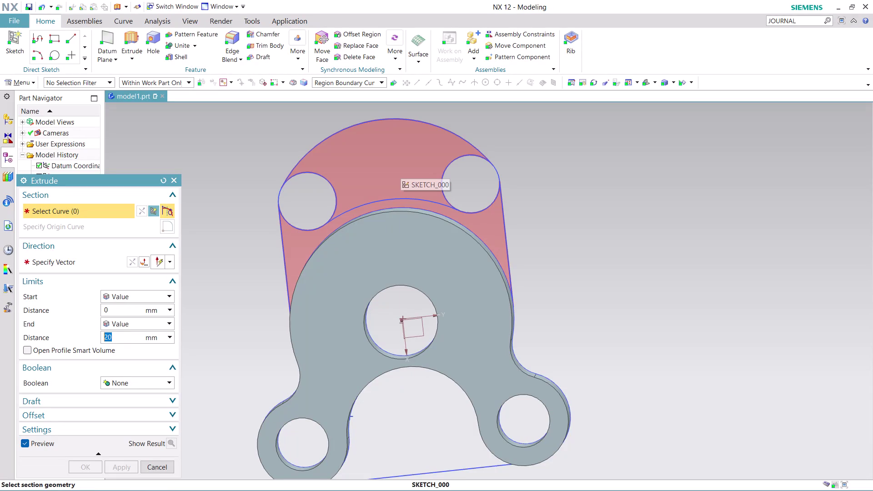
Cancel the pending extrusion and reopen Sketch (1) for editing from the Part Navigator.
click(166, 462)
key(ctrl+z)
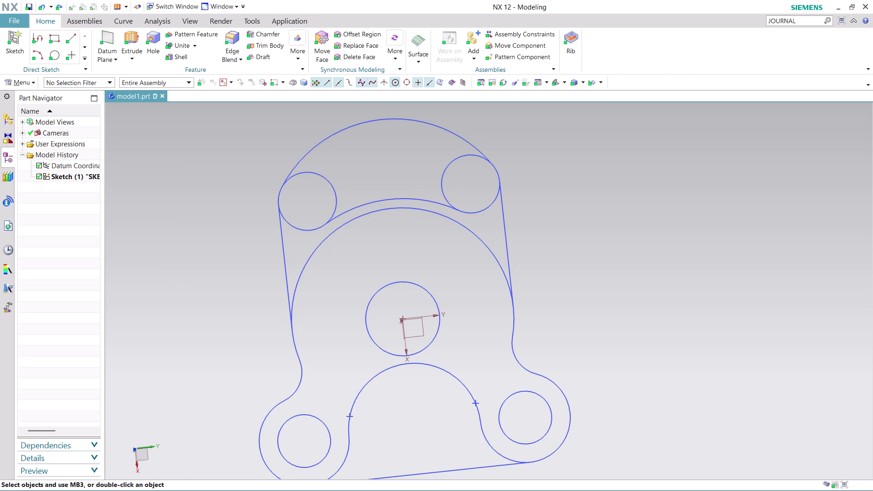
right_click(68, 175)
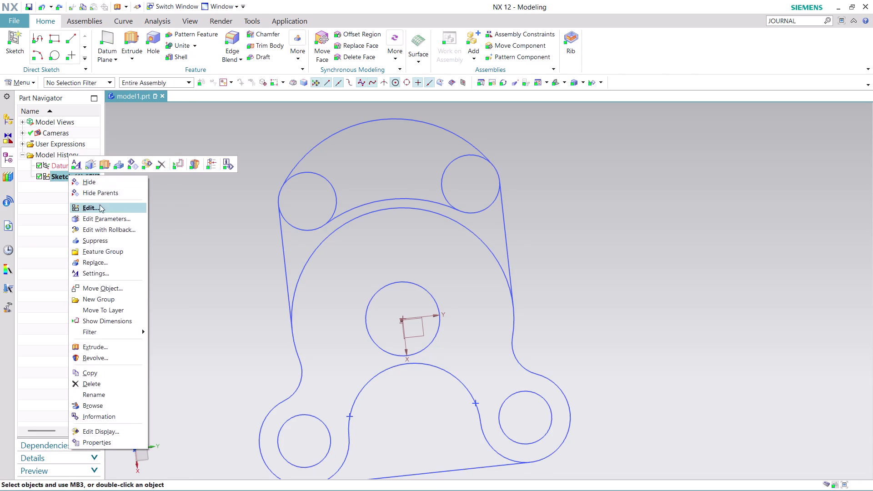
click(104, 209)
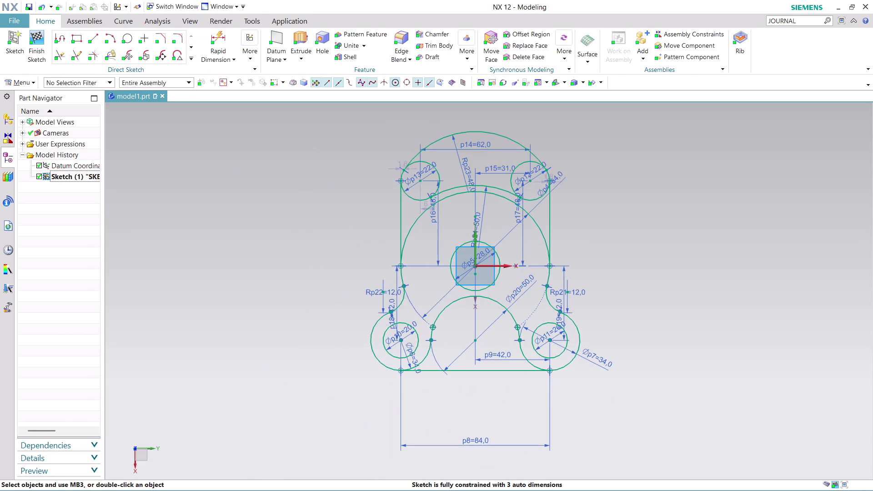
scroll(up, 3)
scroll(up, 3)
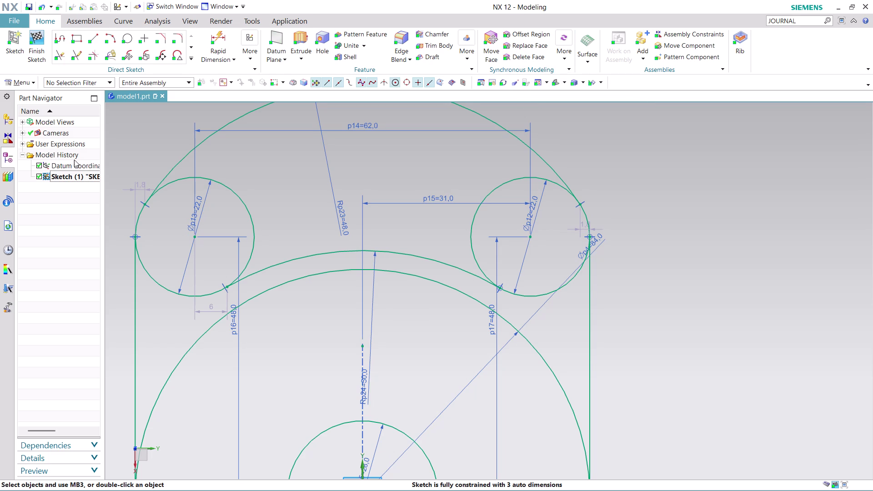
right_click(78, 177)
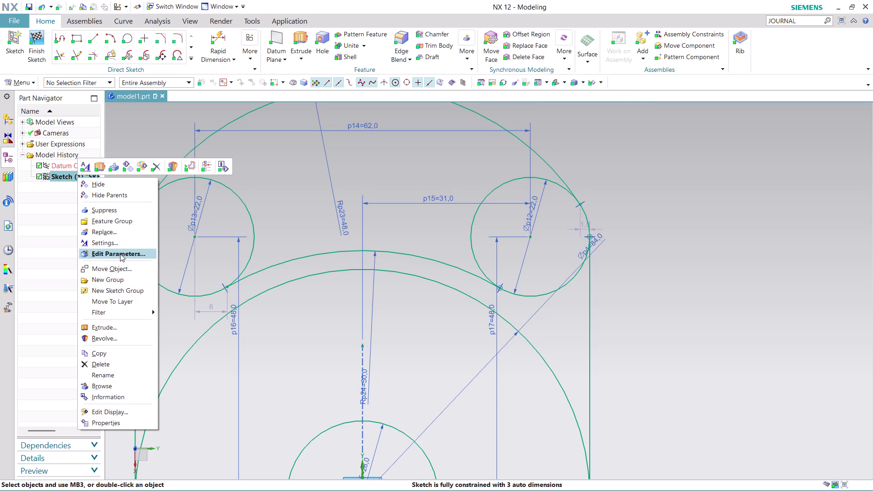
click(120, 253)
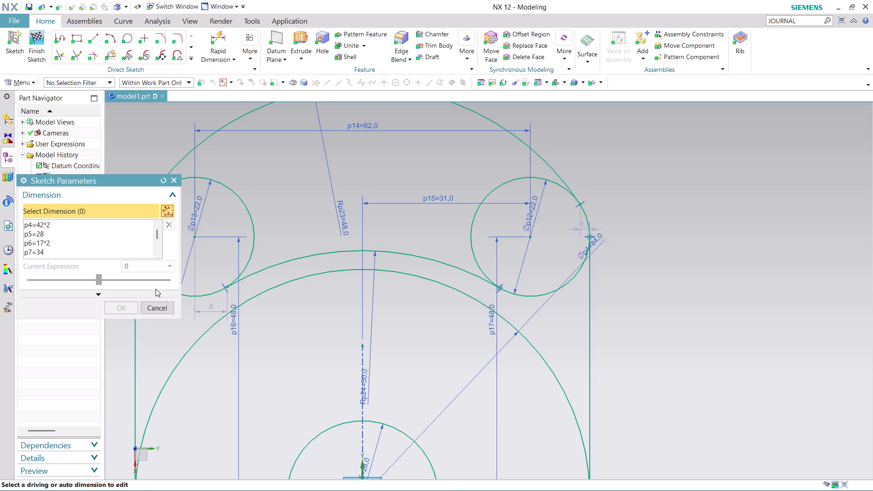
click(159, 303)
right_click(71, 175)
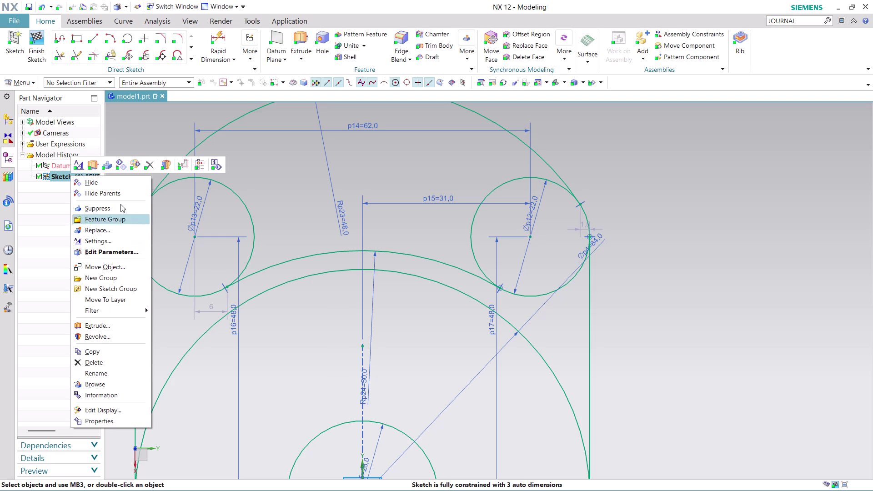
click(145, 142)
click(142, 149)
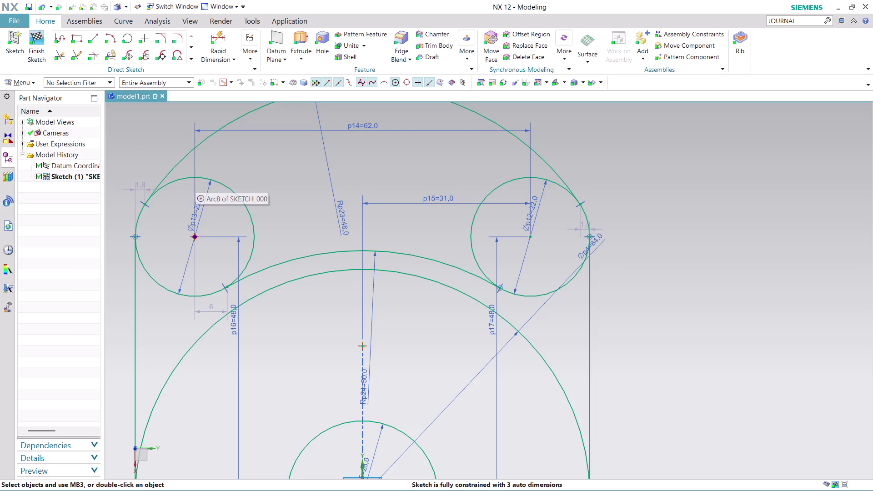
click(245, 57)
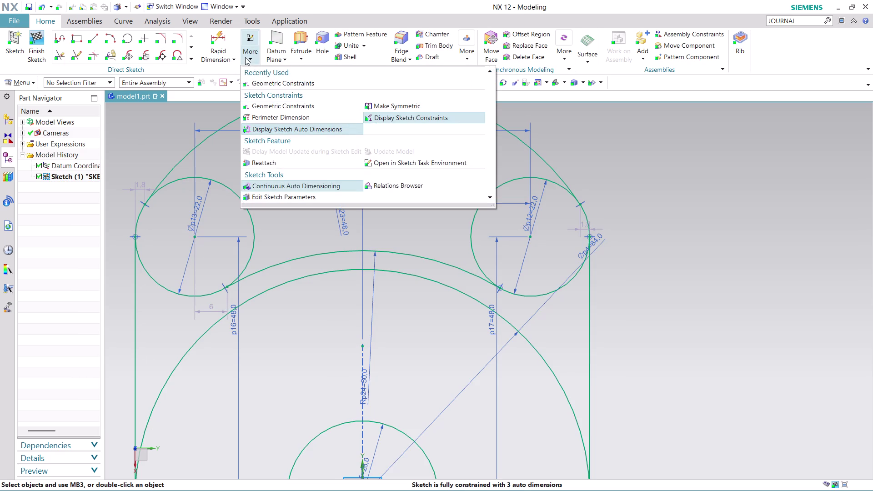
click(289, 85)
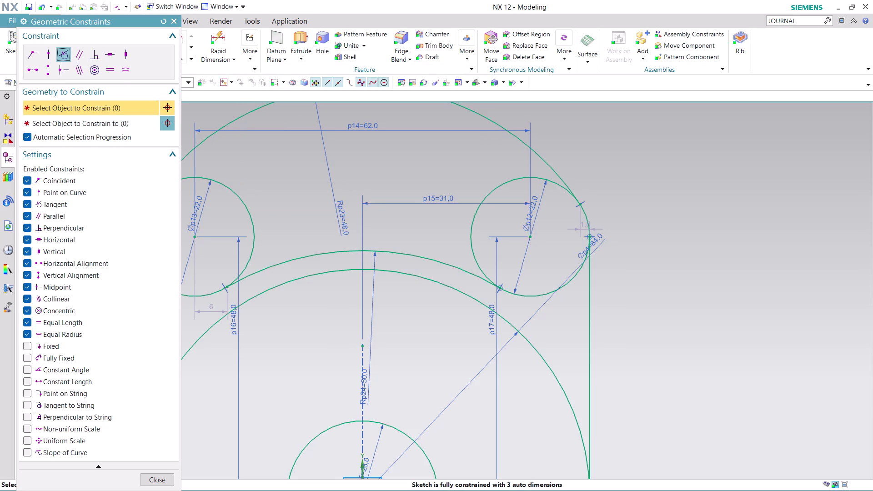
click(514, 137)
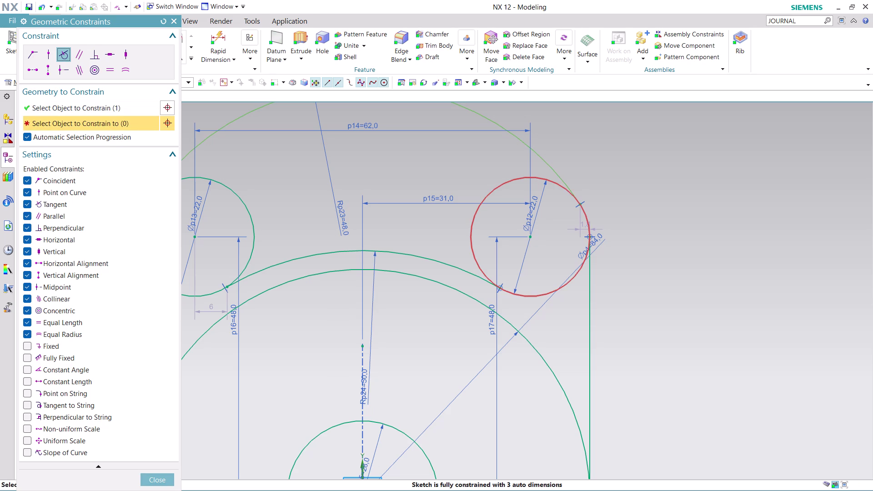
click(589, 216)
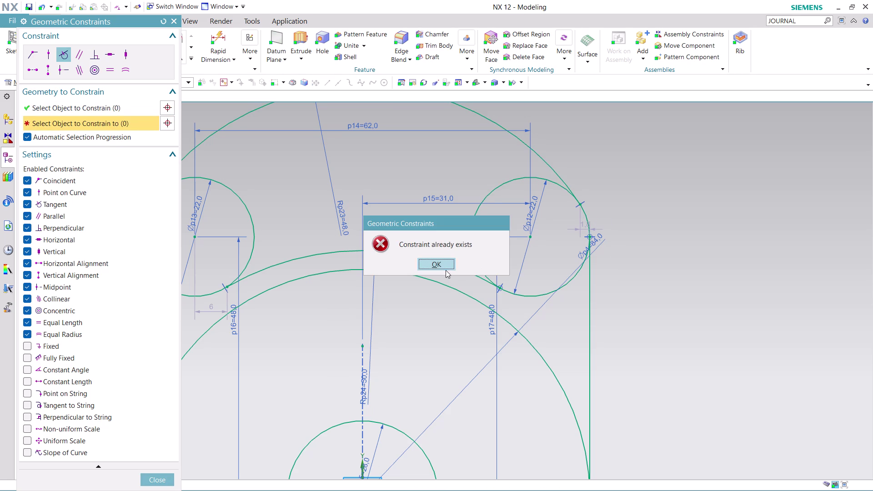
click(444, 269)
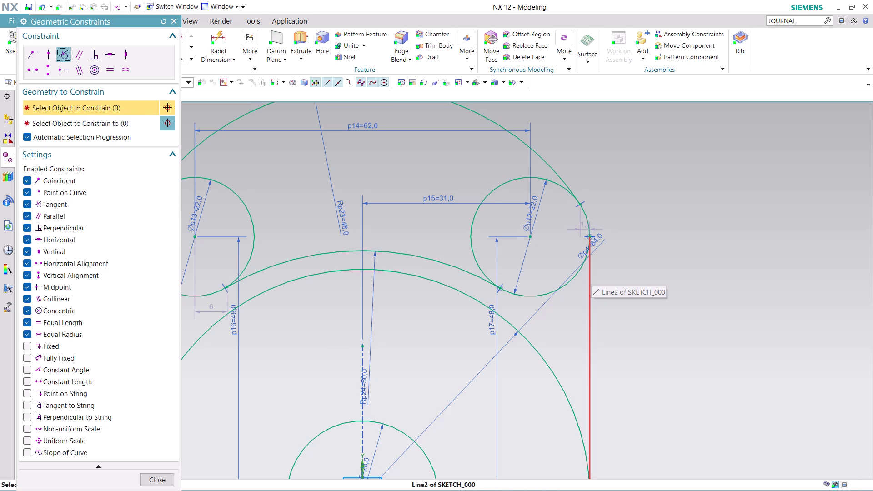
click(589, 269)
click(551, 172)
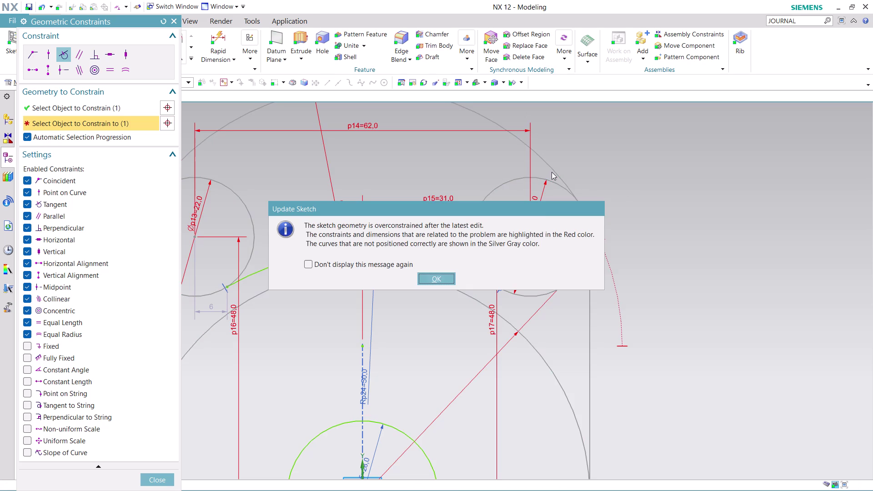
click(447, 281)
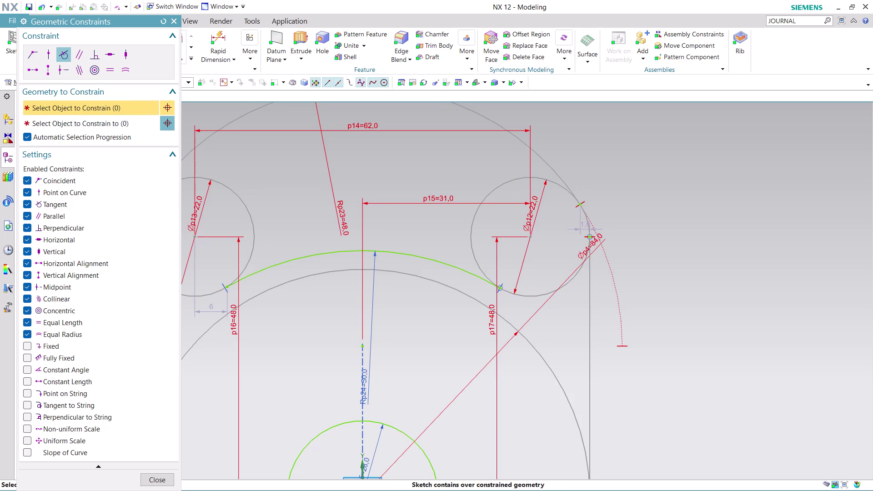
key(ctrl+z)
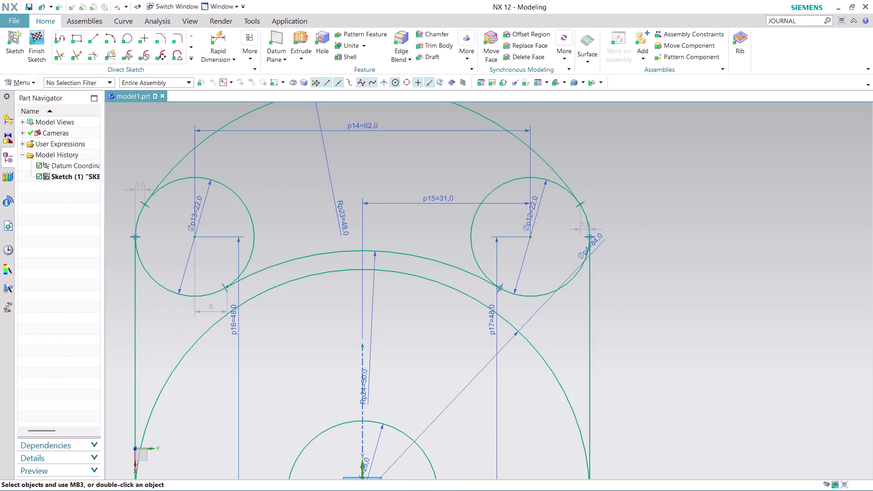
scroll(down, 3)
scroll(up, 3)
scroll(up, 3)
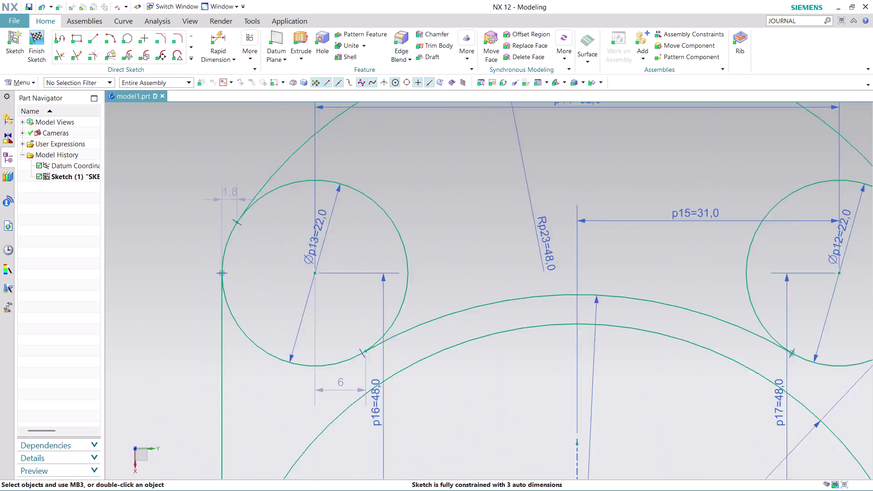
scroll(up, 3)
scroll(up, 3)
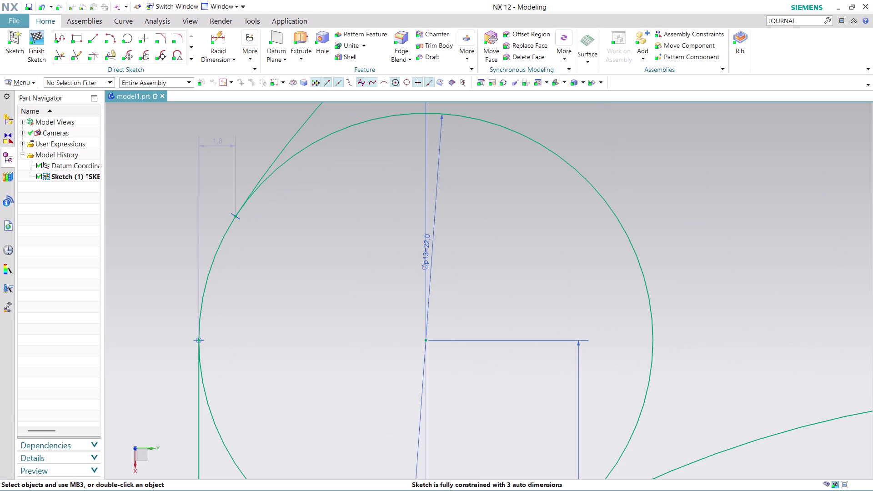
scroll(down, 3)
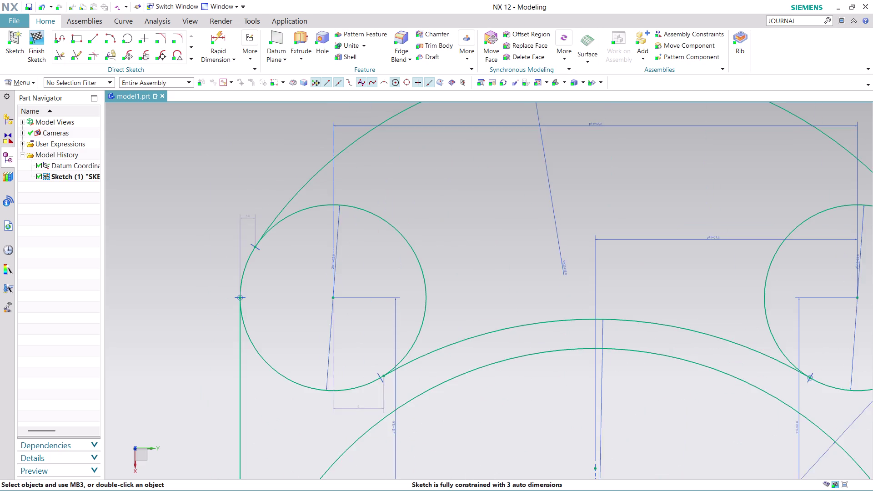
scroll(down, 3)
scroll(down, 3)
scroll(up, 3)
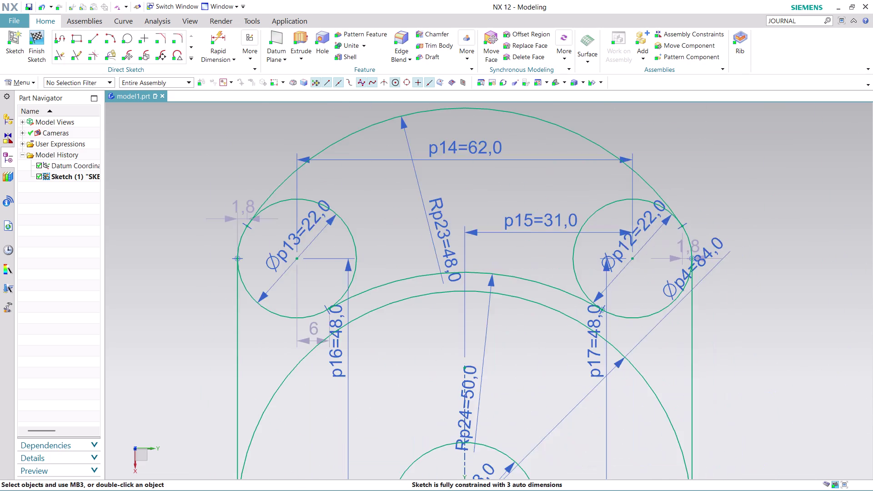
scroll(up, 3)
scroll(up, 3)
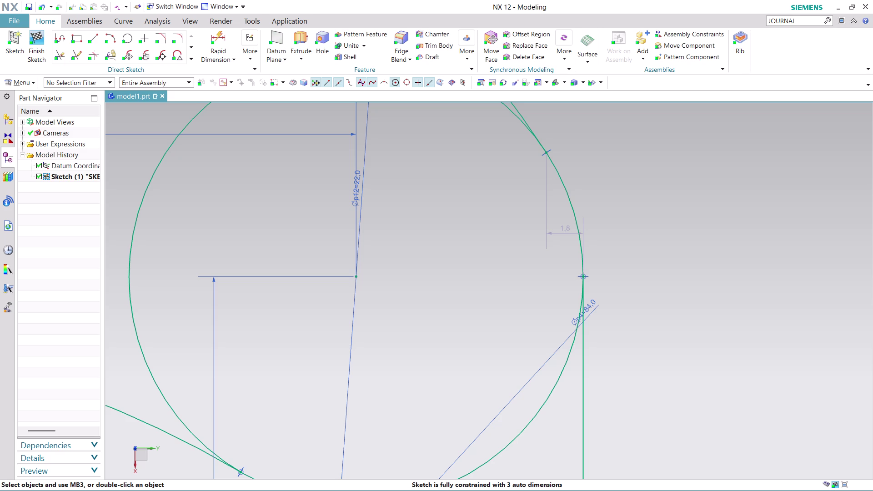
scroll(down, 3)
scroll(down, 3)
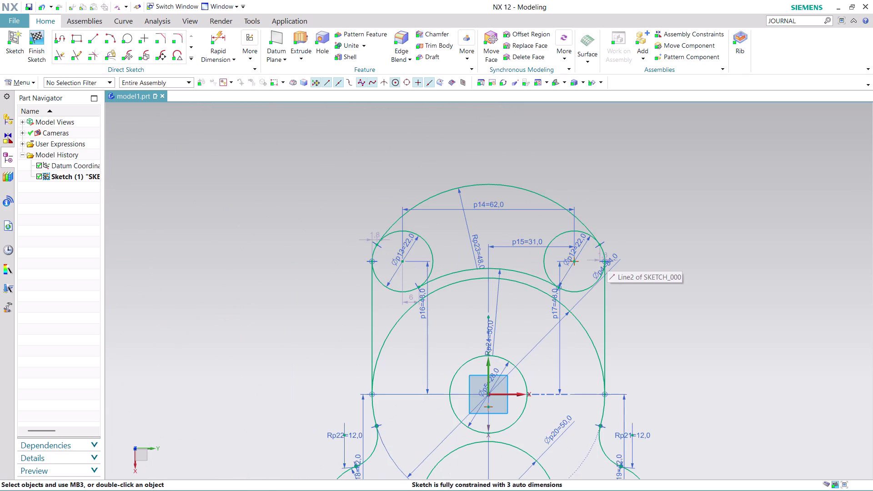
scroll(up, 3)
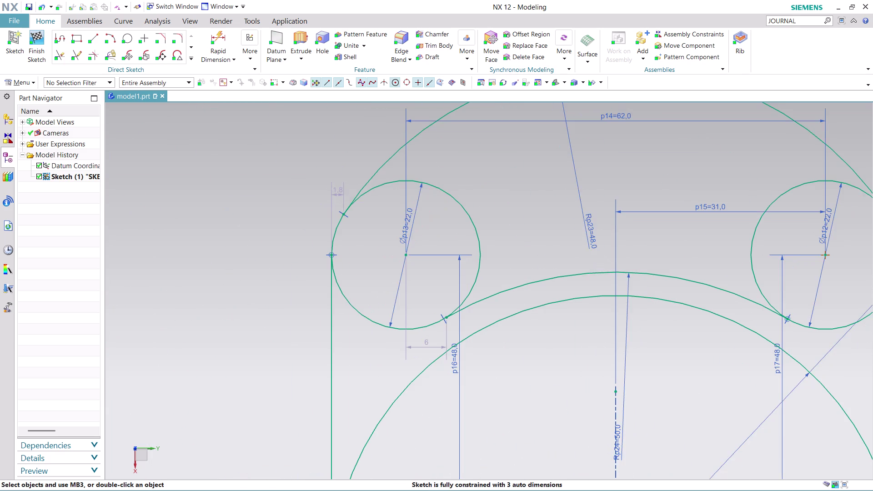
scroll(up, 3)
scroll(up, 3)
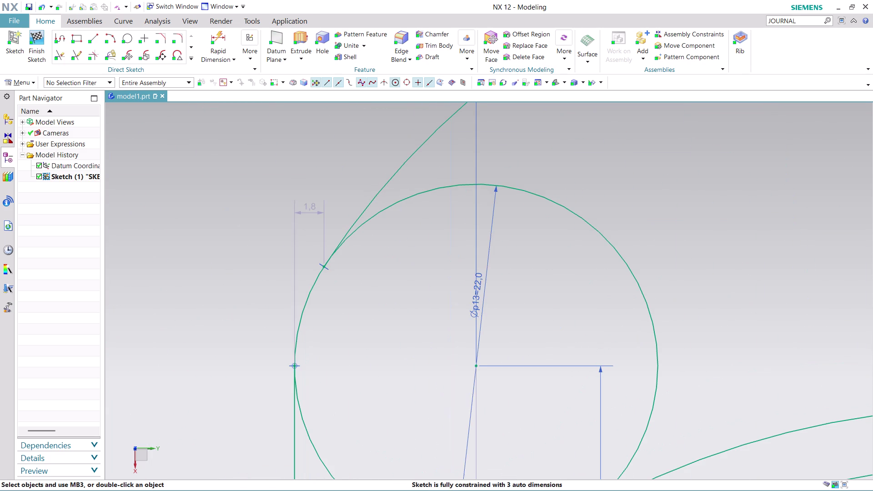
scroll(up, 3)
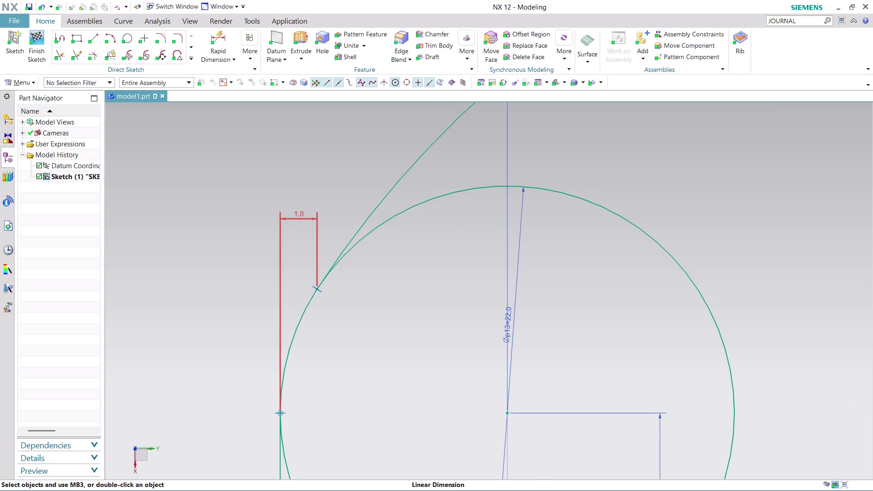
Select the 1.8 offset dimension and try to delete it.
click(301, 217)
drag(301, 217, 300, 242)
click(300, 244)
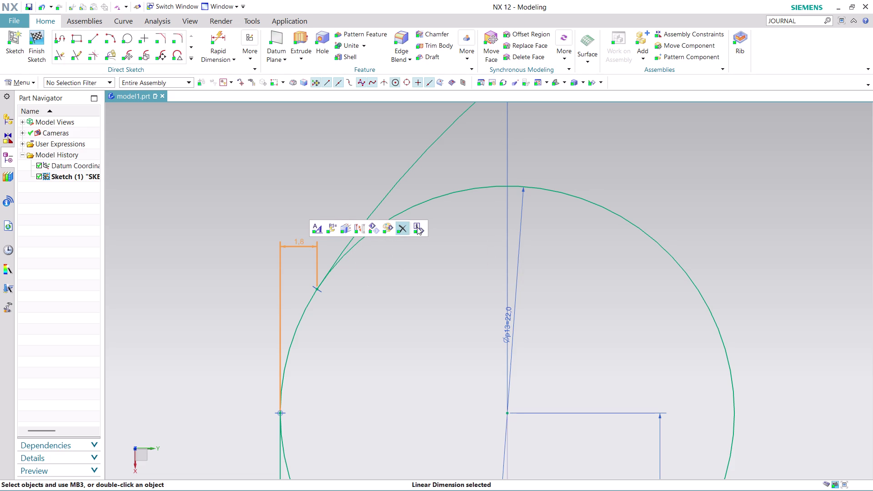
click(352, 181)
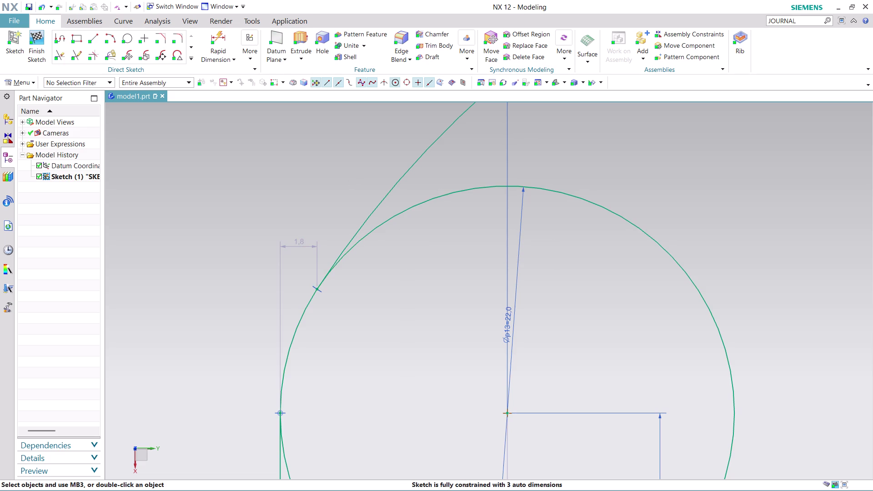
Make the left circle's tangency and leftmost points coincident, then undo the over-constraint.
click(317, 289)
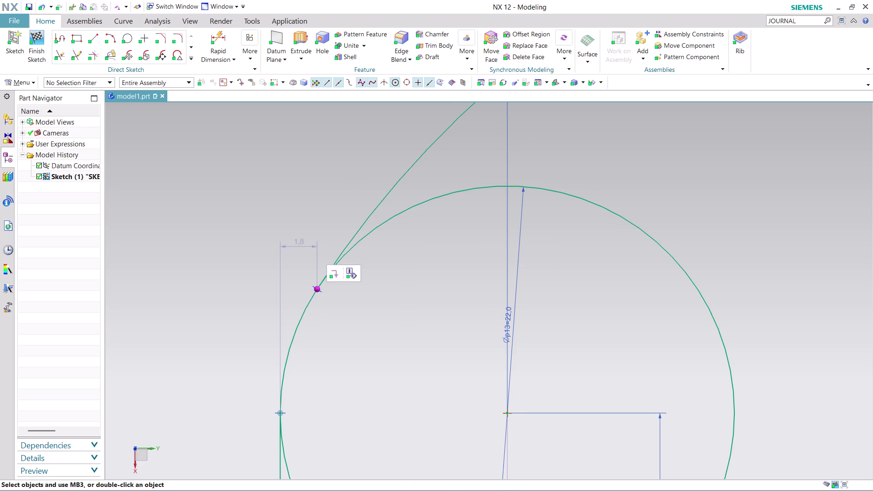
click(280, 413)
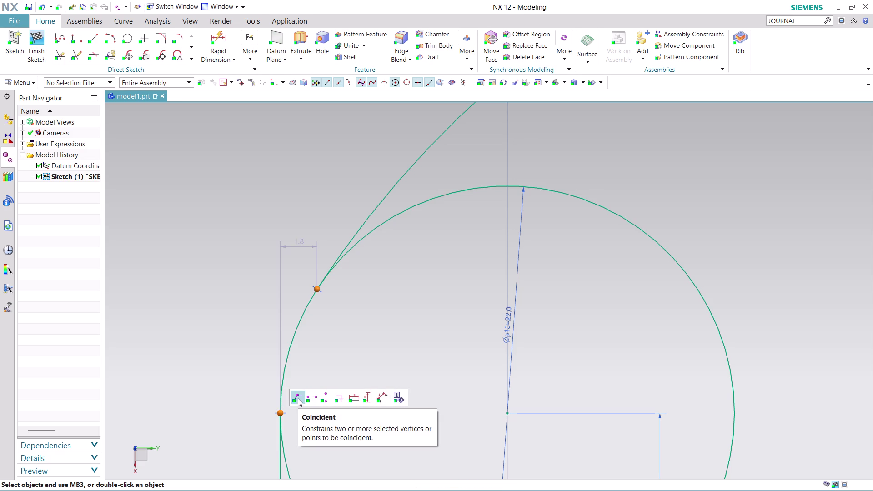
click(297, 398)
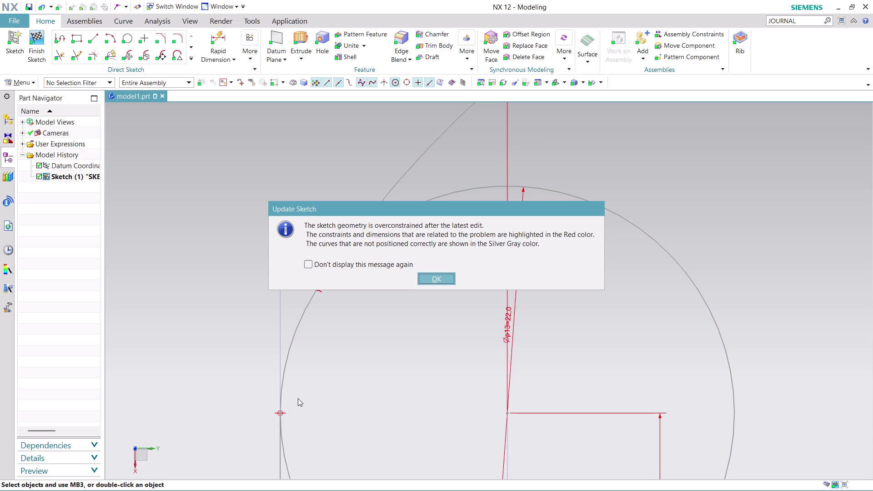
click(440, 275)
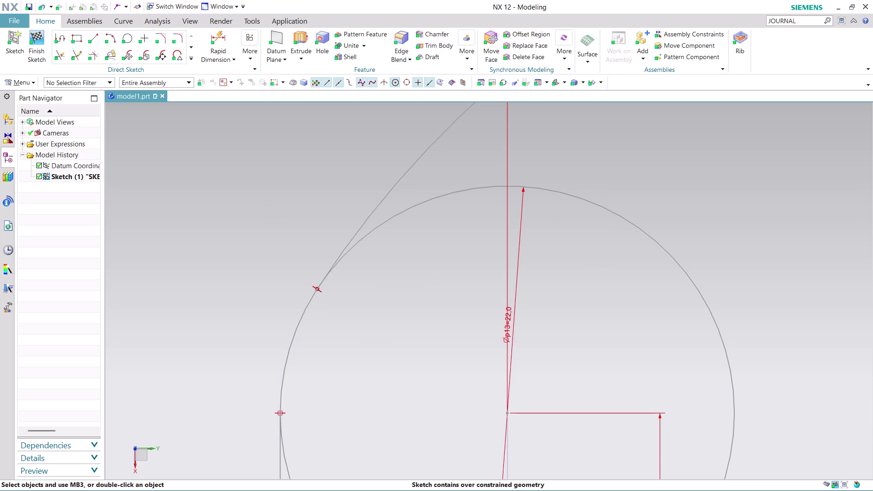
key(ctrl+z)
scroll(down, 3)
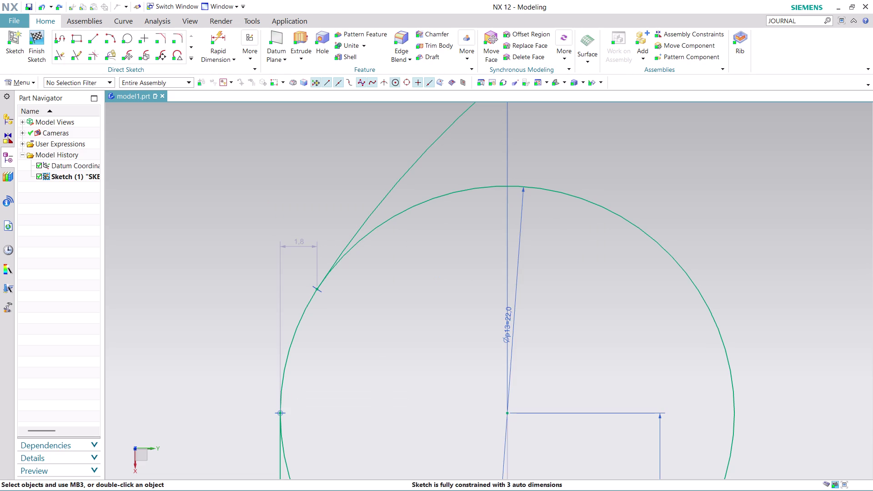
scroll(down, 3)
scroll(up, 3)
middle_drag(835, 265, 695, 248)
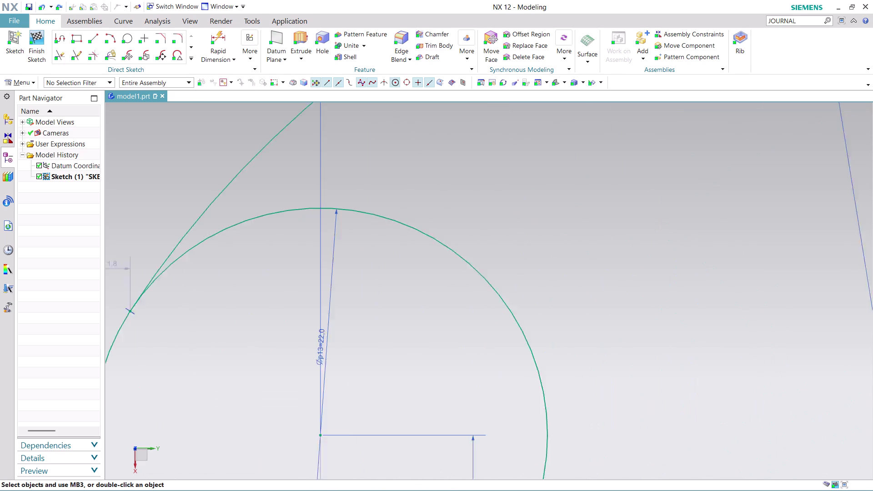
middle_drag(695, 247, 571, 185)
scroll(down, 3)
scroll(down, 3)
middle_drag(844, 301, 544, 261)
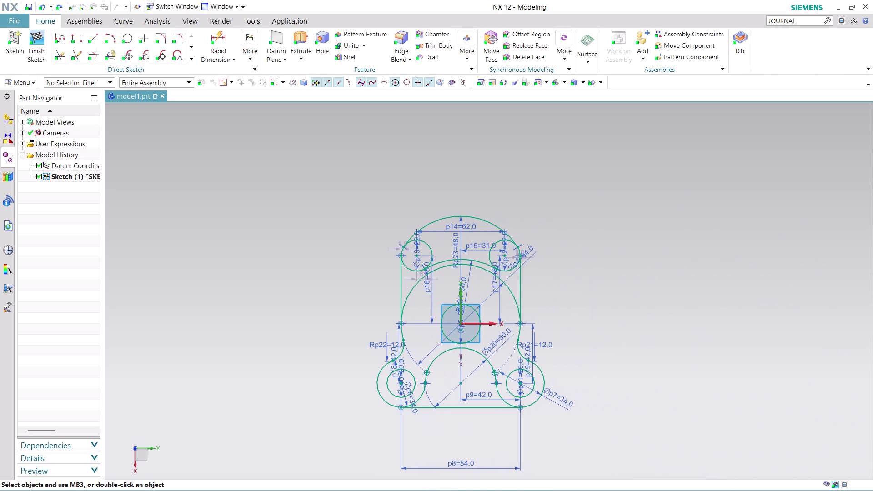
middle_drag(544, 261, 542, 261)
scroll(up, 3)
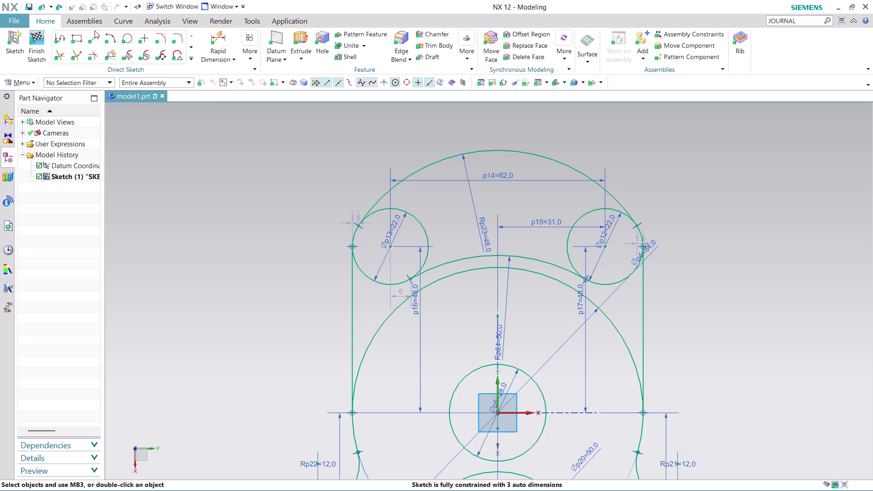
click(125, 36)
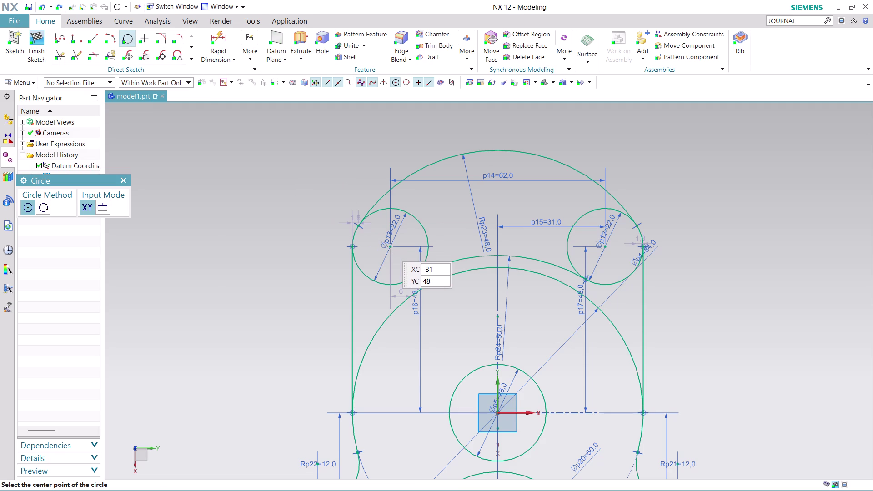
Draw 10 mm diameter circles at both upper boss centres and finish the sketch.
click(389, 247)
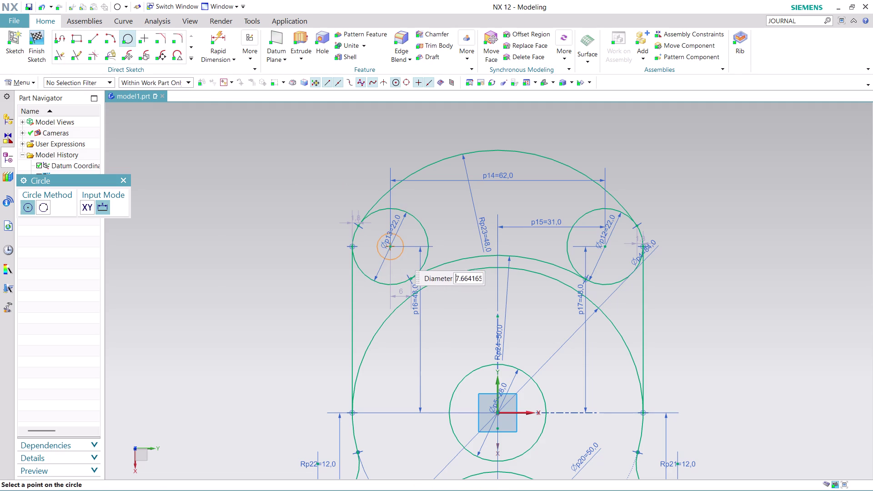
text(10)
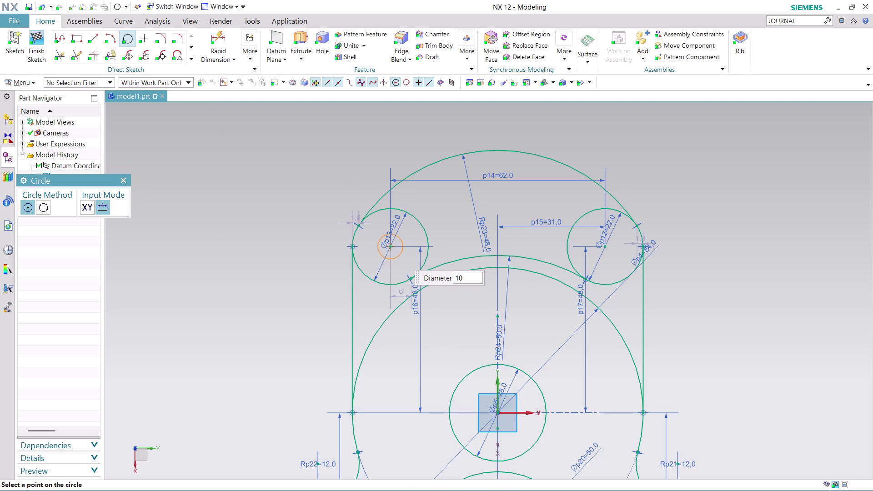
key(Return)
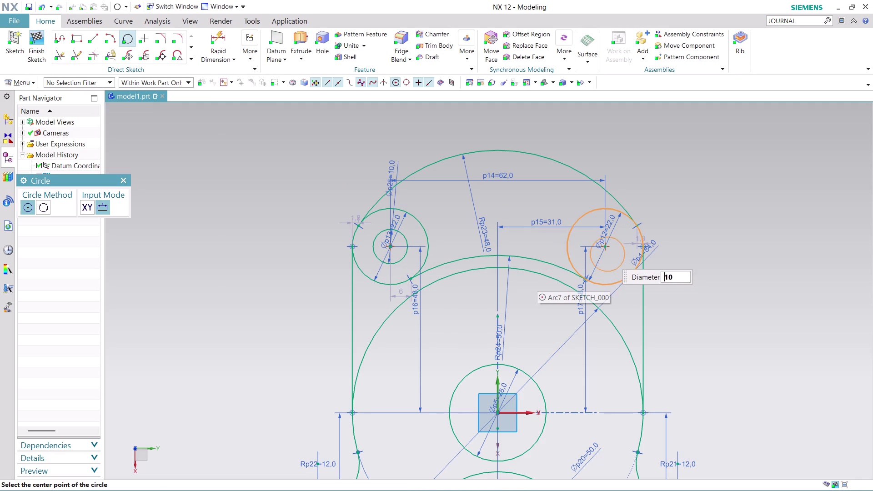
click(605, 247)
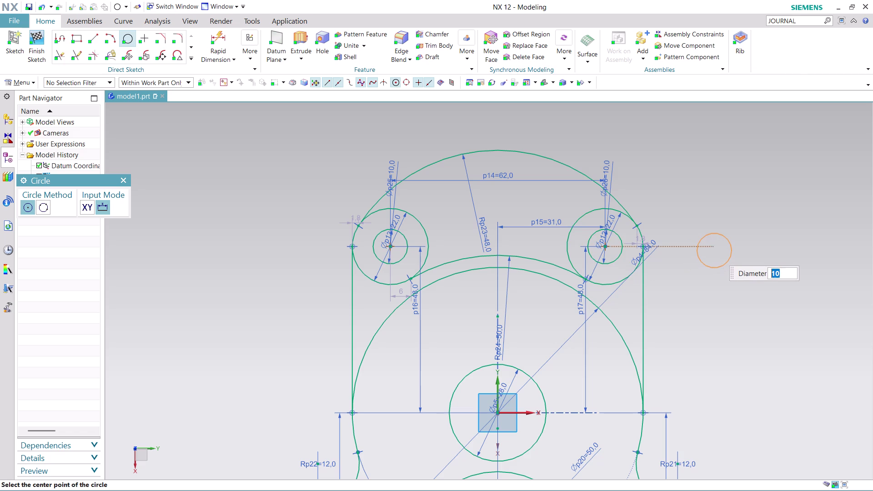
key(Escape)
key(Escape)
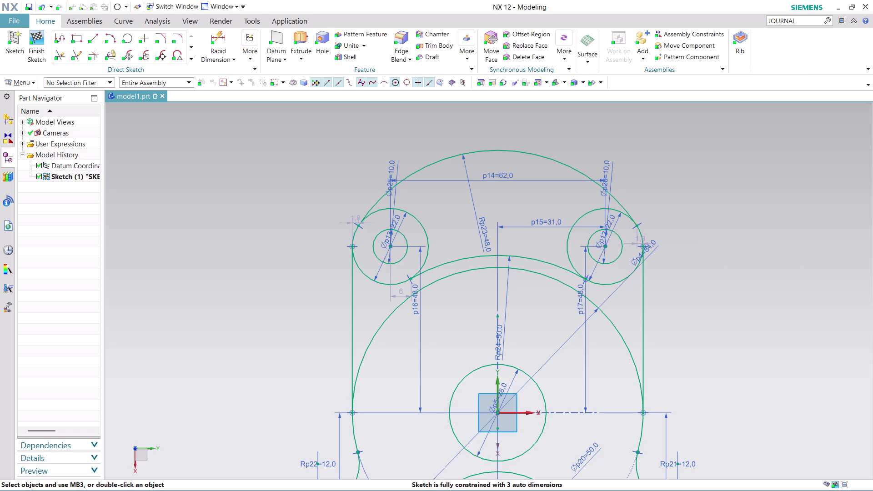
click(38, 49)
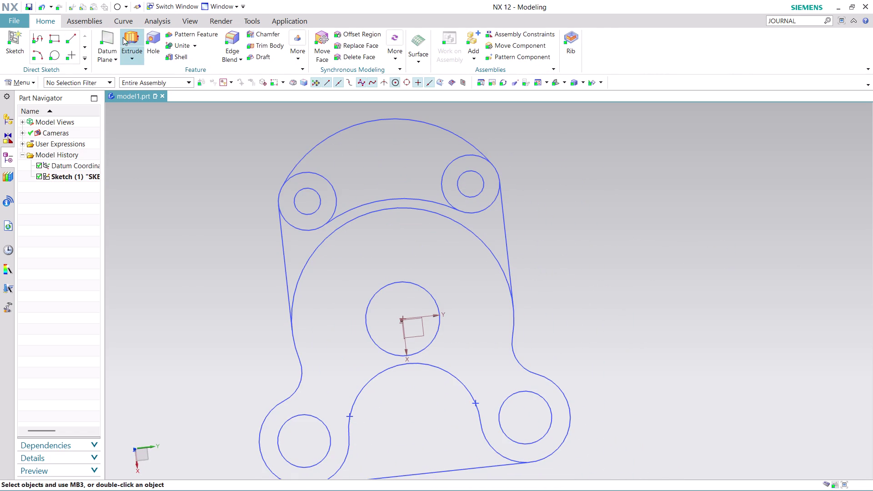
Start an extrusion and pick the four bracket profile regions.
click(134, 40)
click(347, 305)
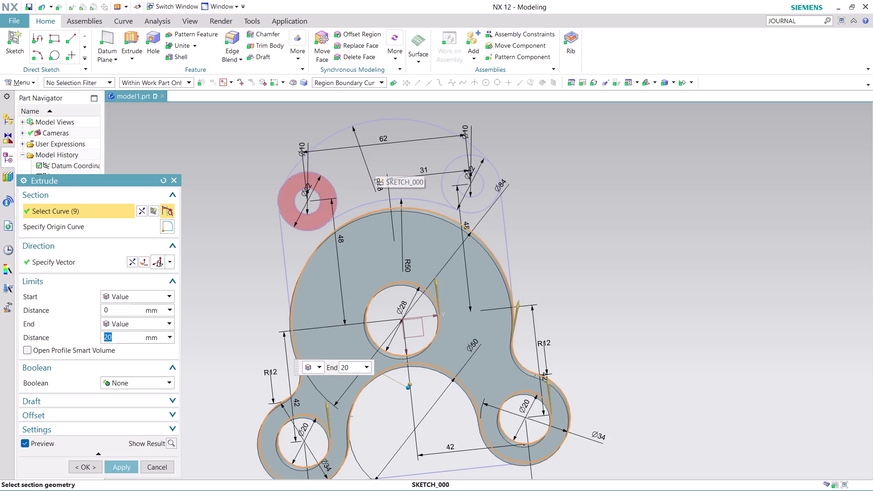
click(288, 194)
click(462, 170)
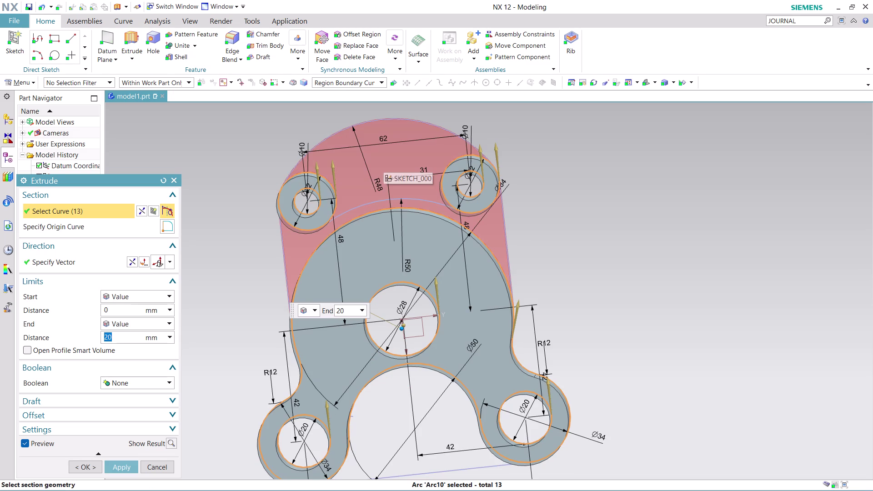
click(383, 160)
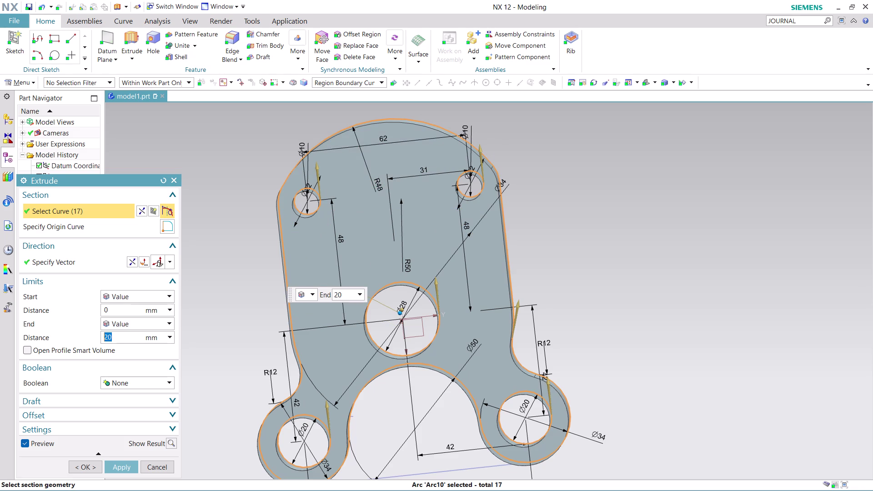
Orbit around the 20 mm extrude preview, then cancel it.
middle_drag(618, 264, 531, 256)
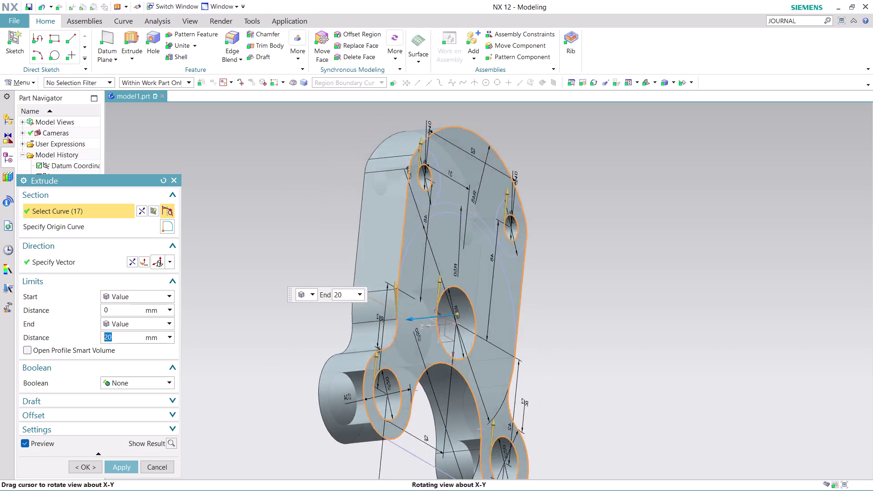
middle_drag(532, 255, 361, 172)
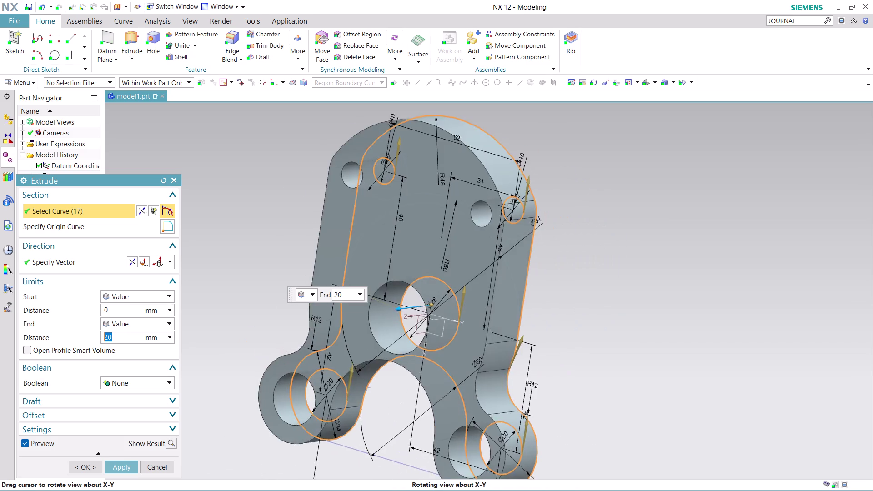
middle_drag(360, 172, 381, 173)
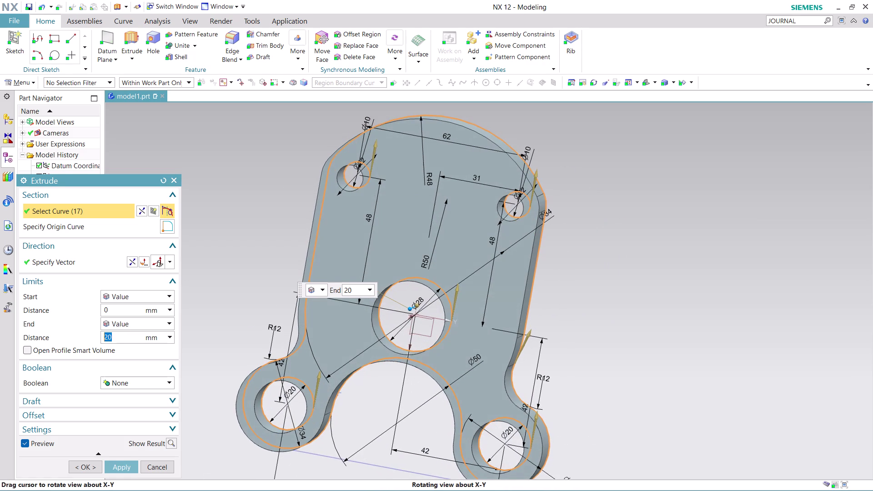
middle_drag(381, 173, 384, 169)
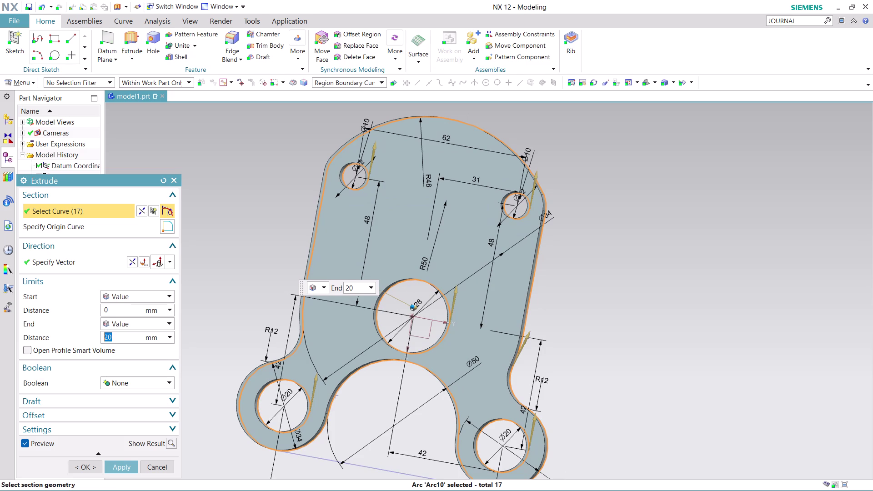
click(156, 462)
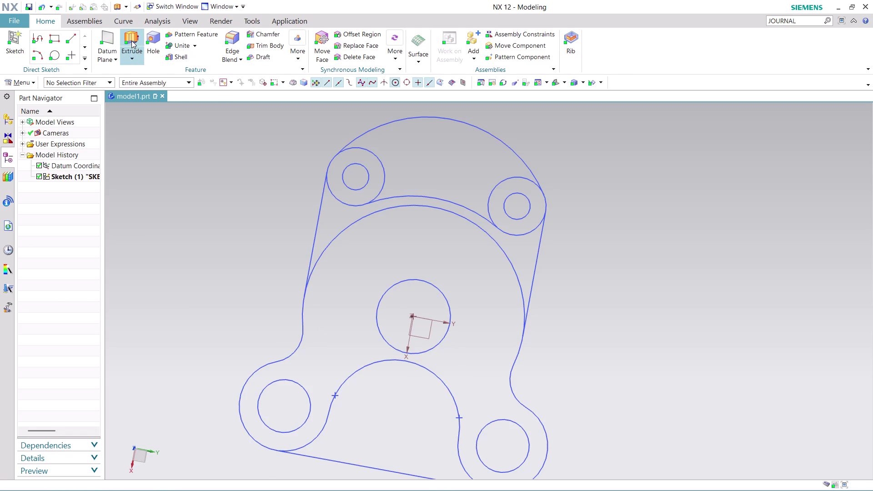
Pick both boss regions and the plate regions for an extrusion, then cancel it.
click(131, 40)
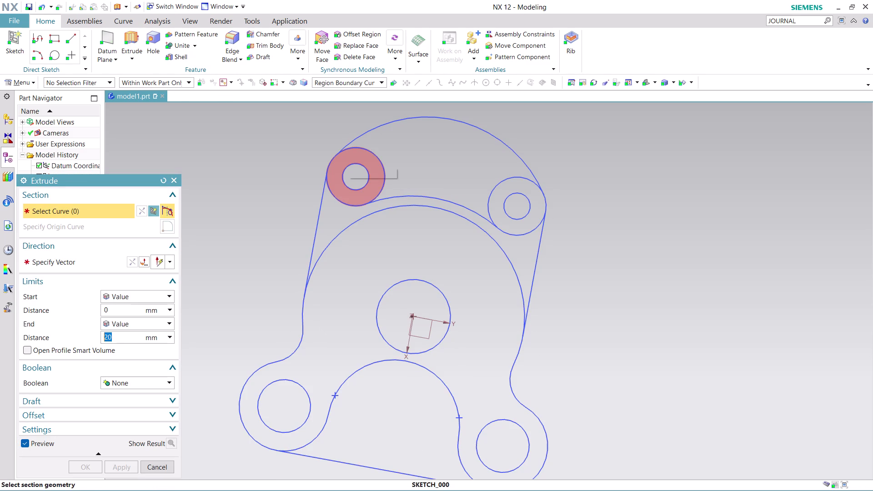
click(355, 182)
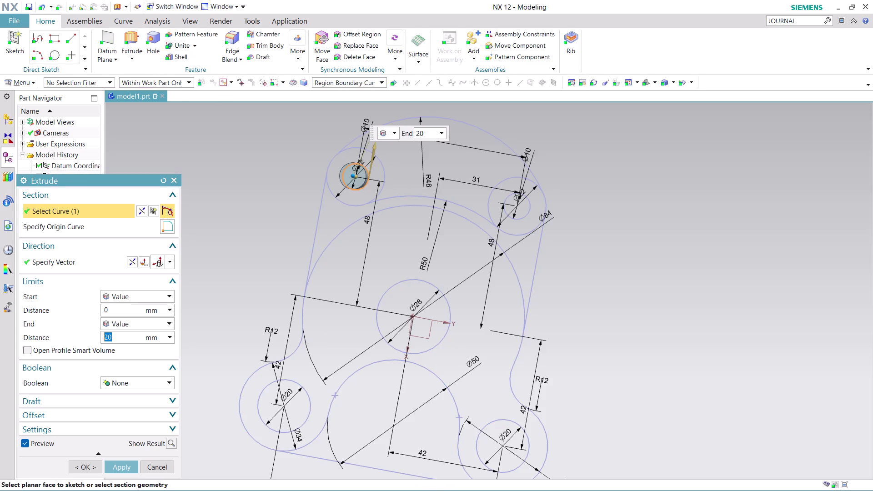
click(525, 207)
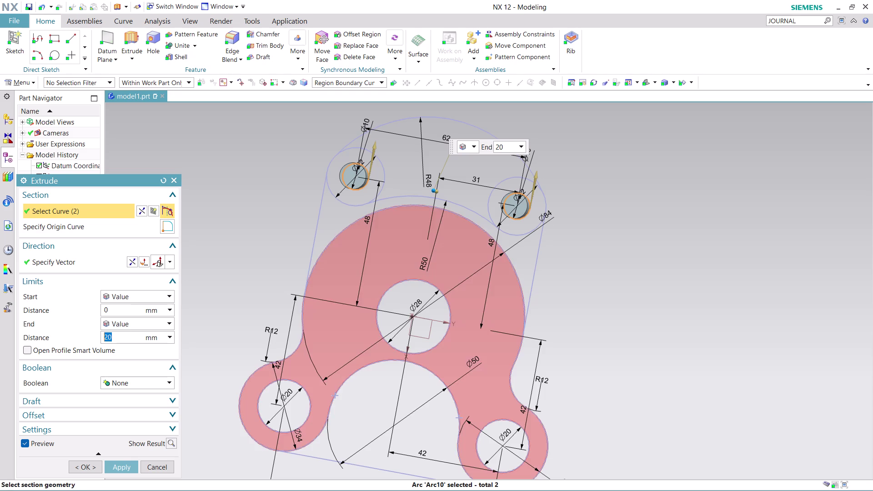
click(416, 260)
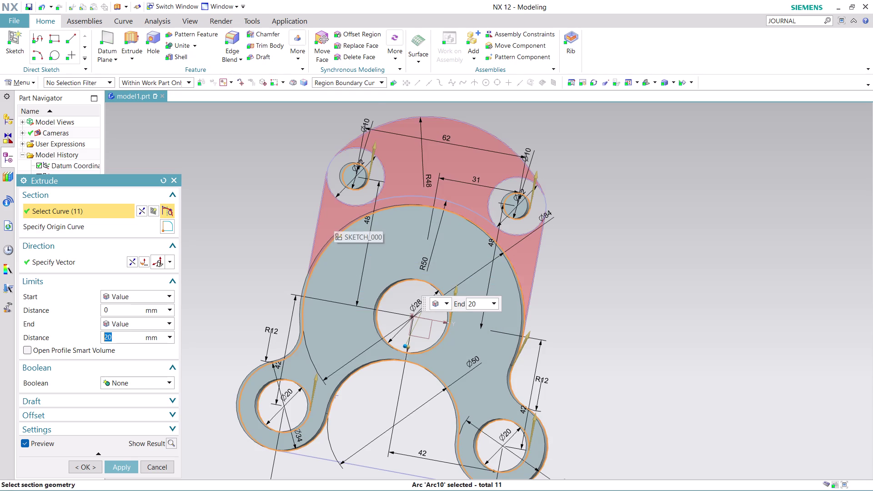
click(334, 219)
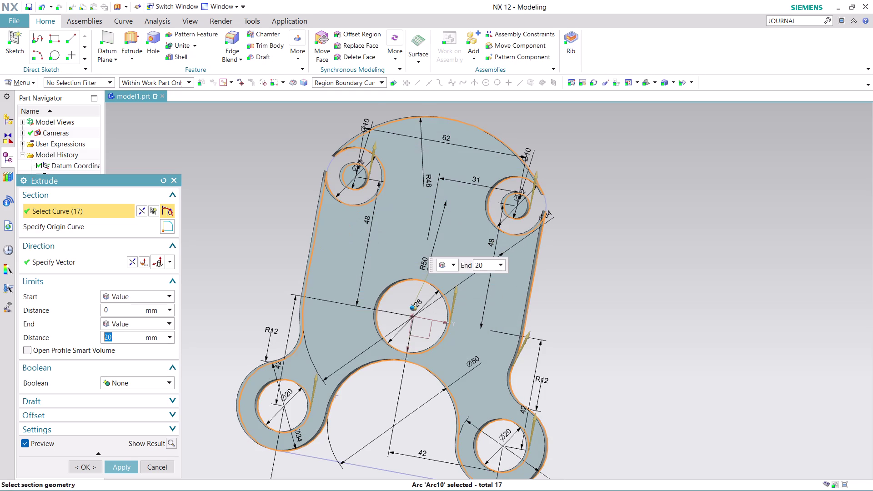
click(156, 470)
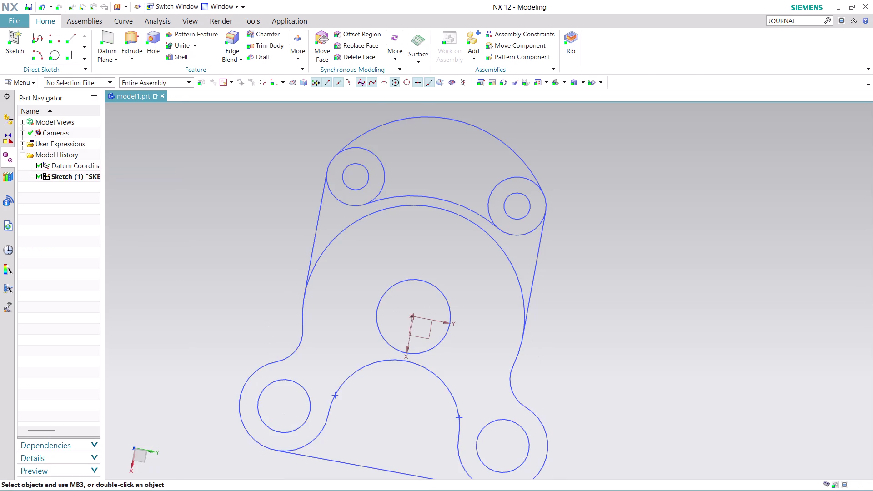
Restart the extrusion with both upper hole rings, the main plate and upper plate regions.
click(139, 34)
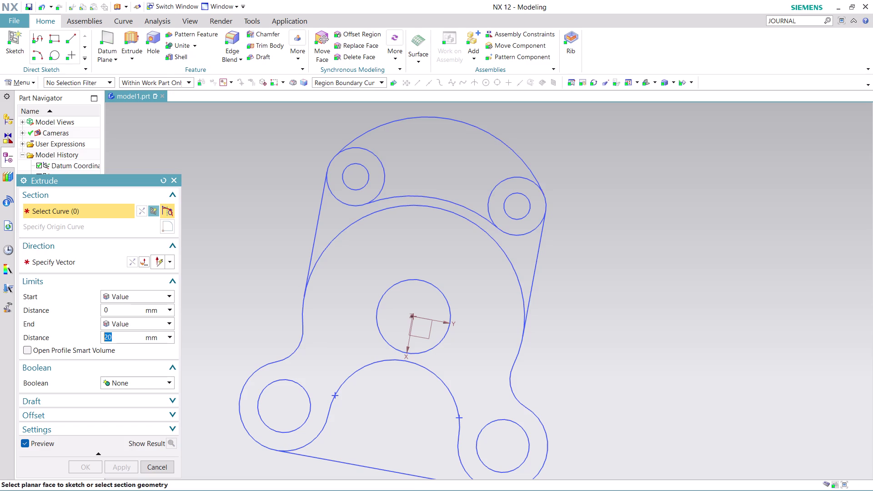
click(356, 198)
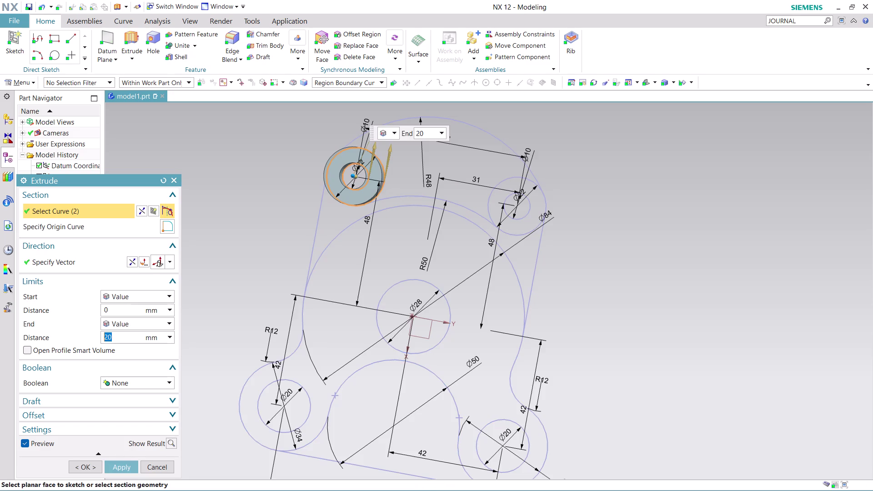
click(501, 215)
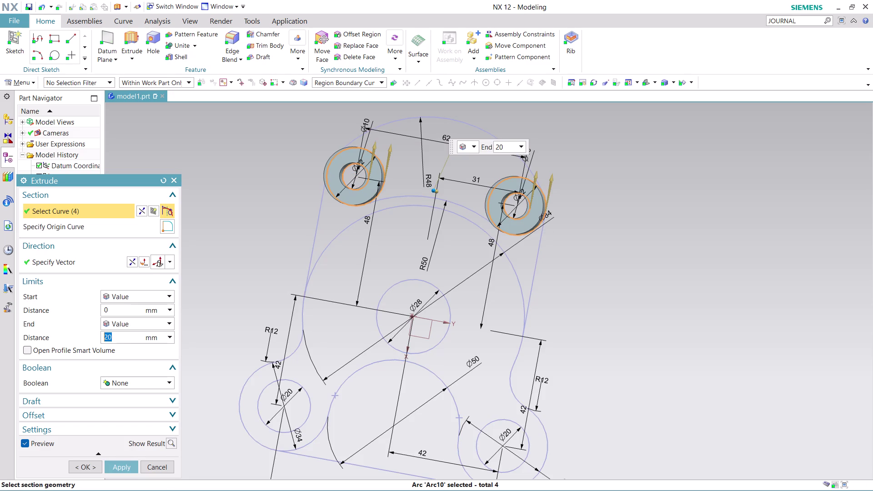
click(364, 279)
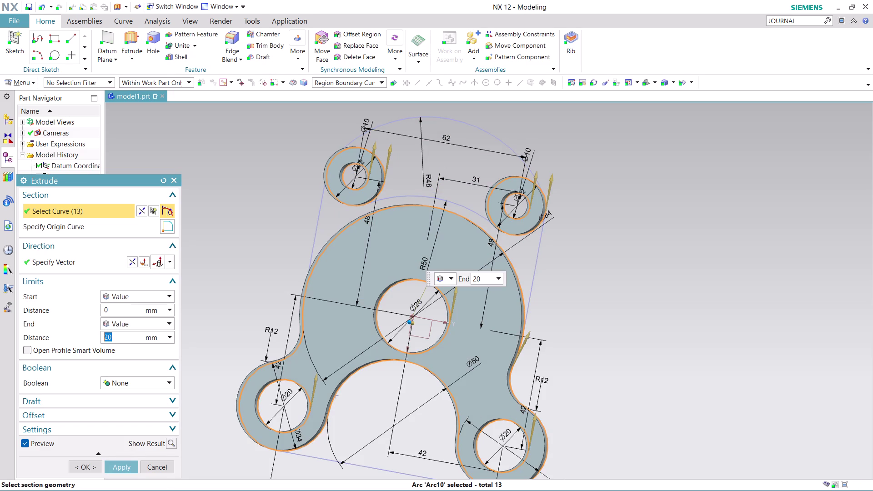
click(430, 152)
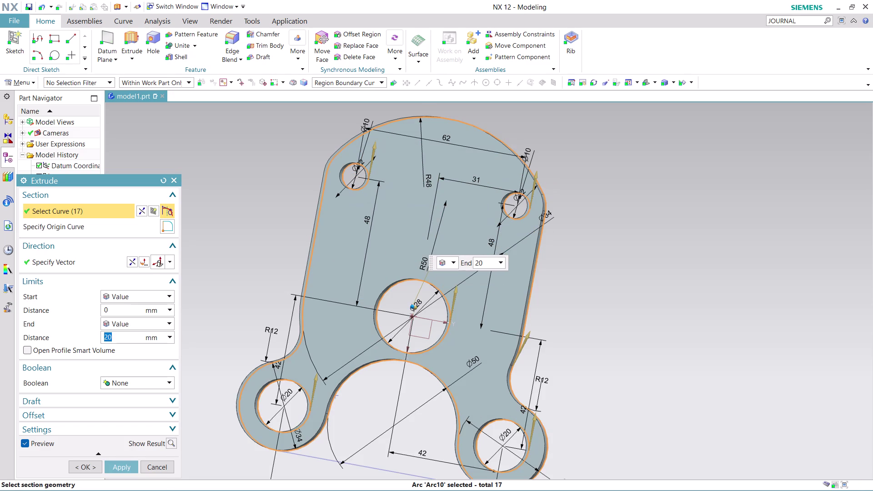
Orbit the 20 mm extrude preview to check its thickness and outline.
middle_drag(609, 220, 506, 192)
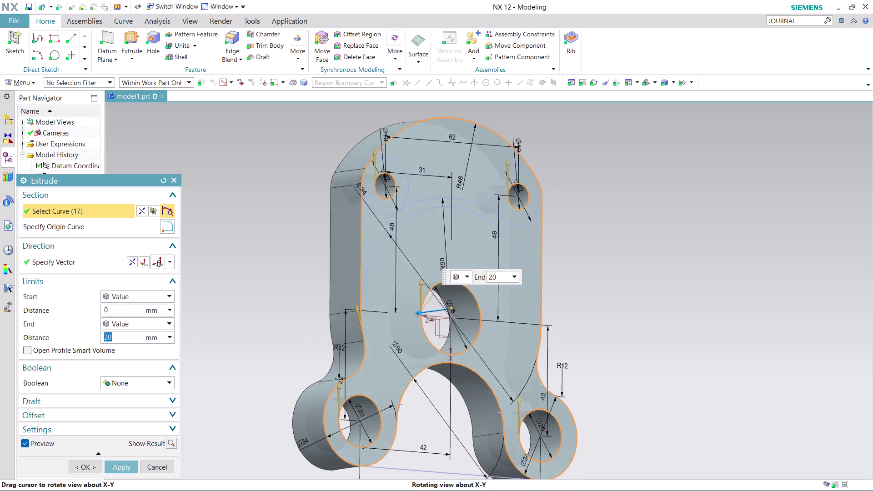
middle_drag(506, 192, 435, 160)
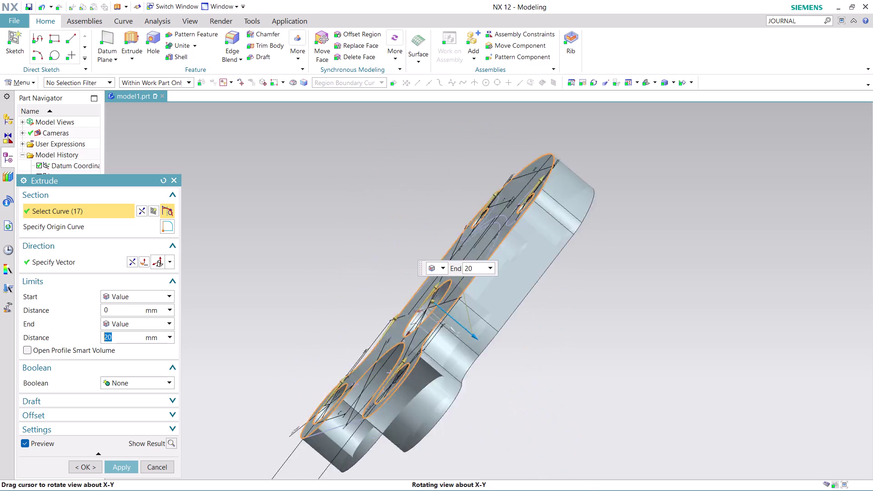
middle_drag(434, 160, 362, 119)
scroll(down, 3)
middle_drag(633, 395, 631, 391)
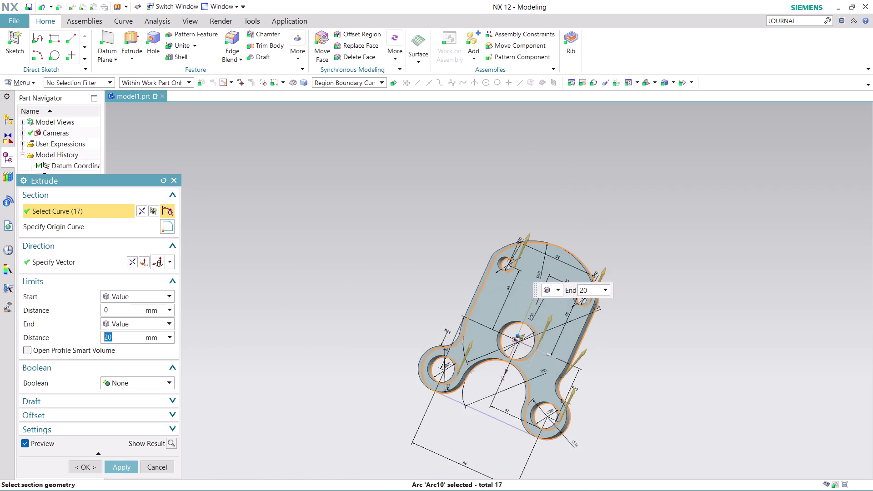
middle_drag(630, 391, 469, 210)
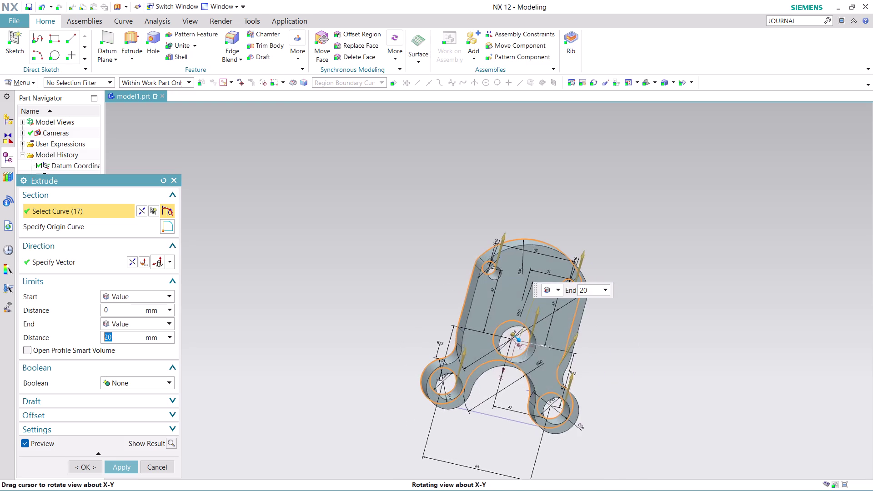
middle_drag(469, 211, 460, 209)
scroll(down, 3)
Cancel the 17-curve extrude preview.
scroll(up, 3)
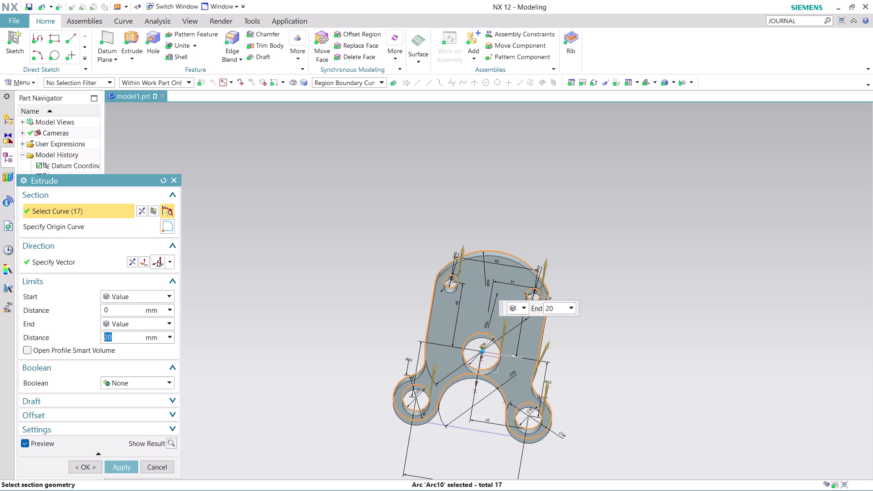
click(158, 465)
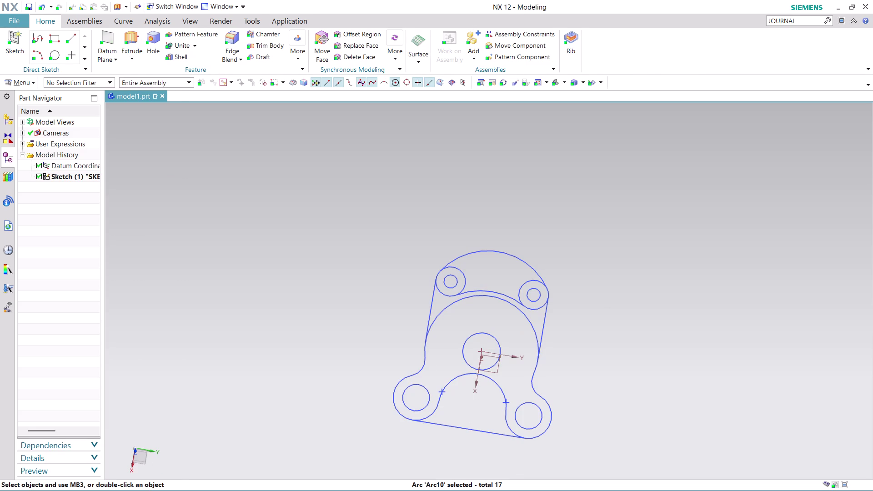
Orbit the sketch to an isometric angle and start a new extrusion.
middle_drag(569, 404, 568, 391)
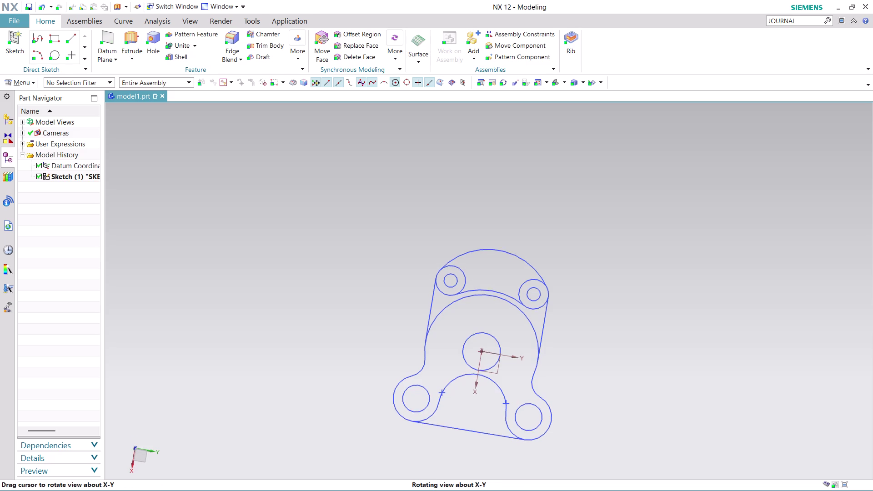
middle_drag(568, 390, 570, 357)
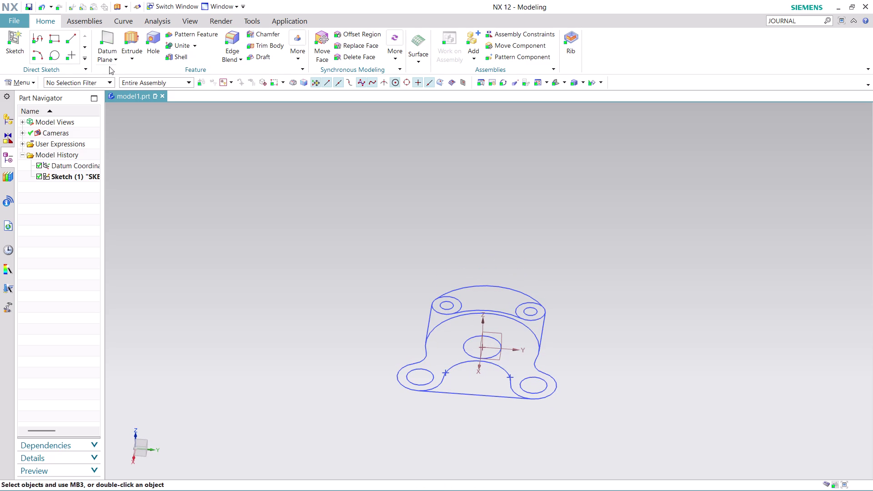
click(133, 34)
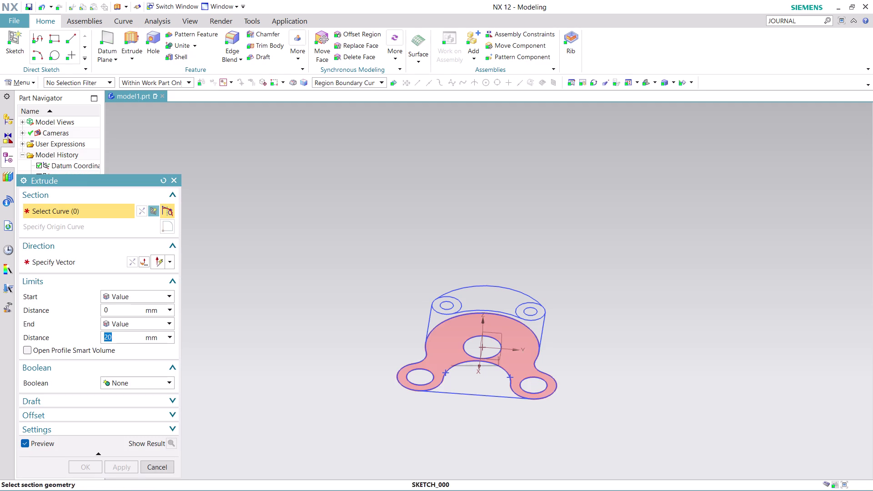
Select the main bracket region and outline curves, orbiting to check the preview.
click(448, 341)
middle_drag(505, 207, 506, 261)
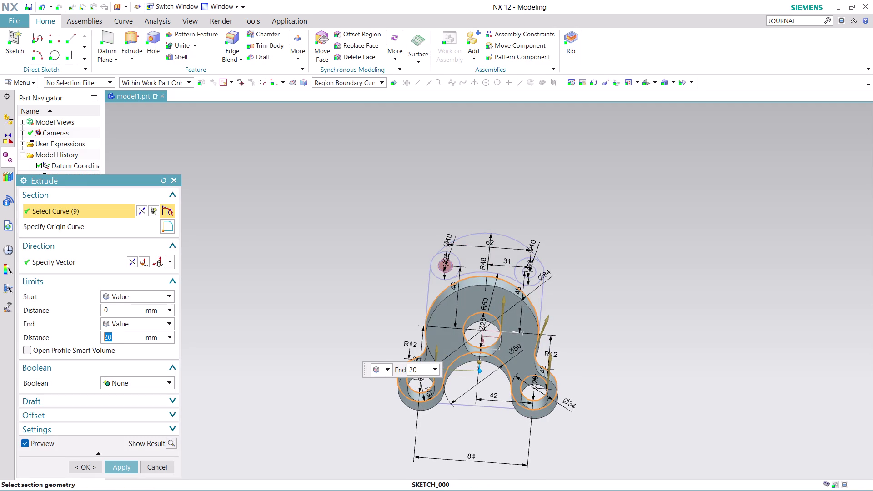
click(444, 256)
middle_drag(597, 272, 580, 275)
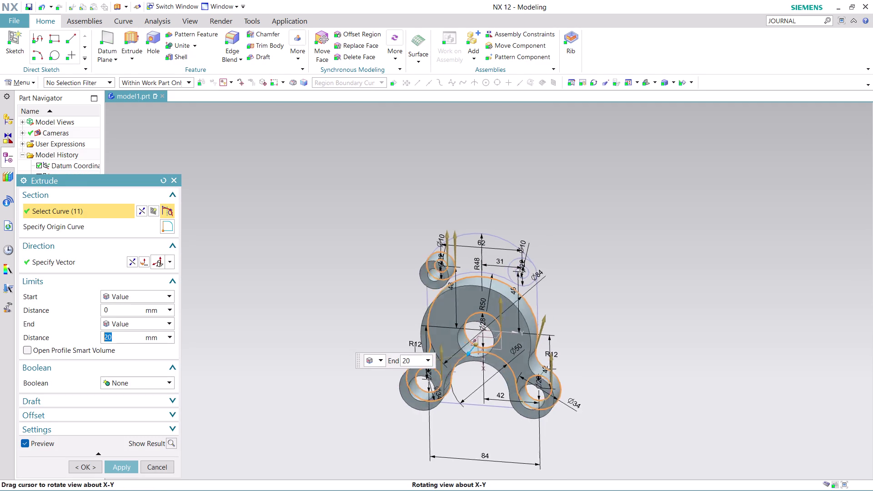
middle_drag(581, 275, 533, 252)
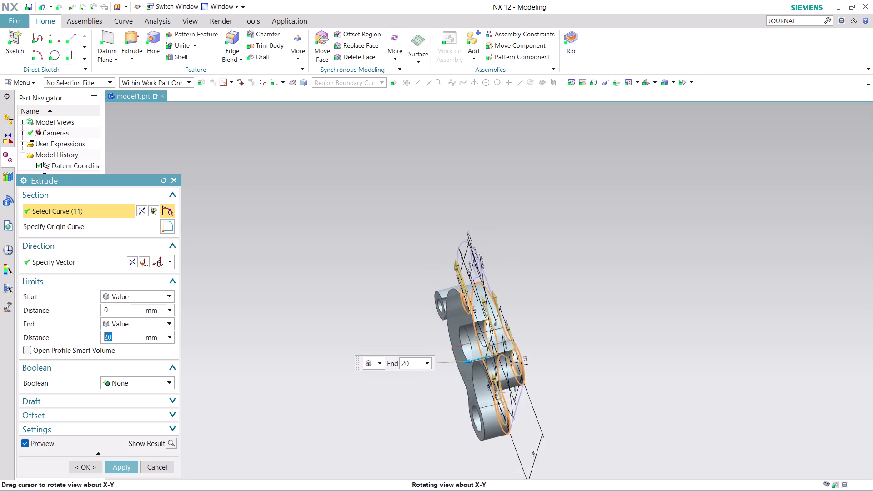
middle_drag(534, 253, 568, 286)
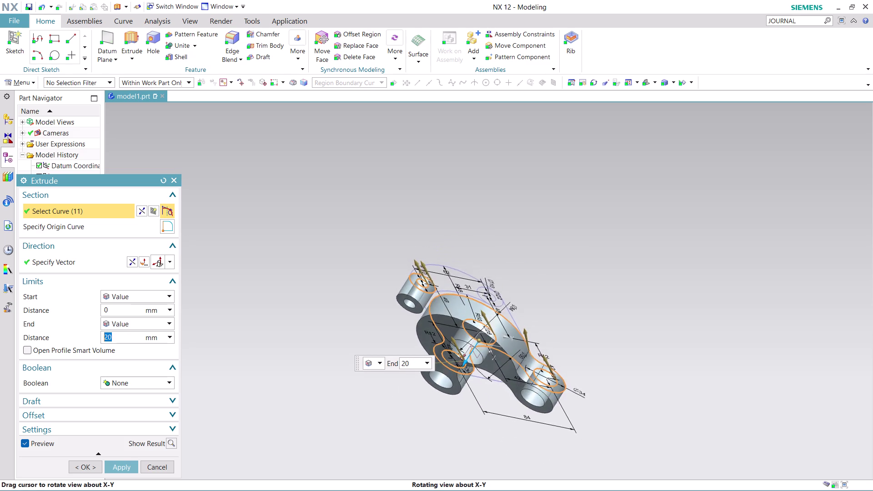
middle_drag(569, 286, 585, 263)
scroll(up, 3)
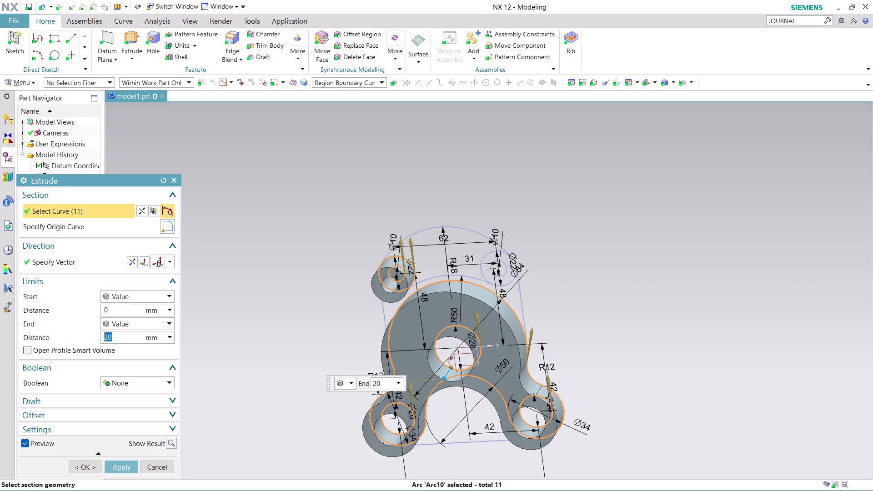
Include the upper-right hole by choosing SKETCH_000 in QuickPick, then apply the 20 mm extrusion.
click(504, 260)
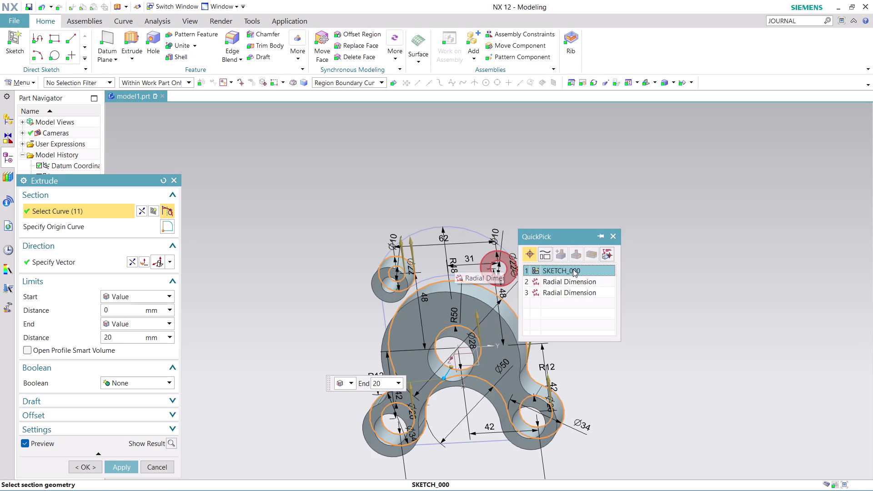
click(573, 269)
click(447, 245)
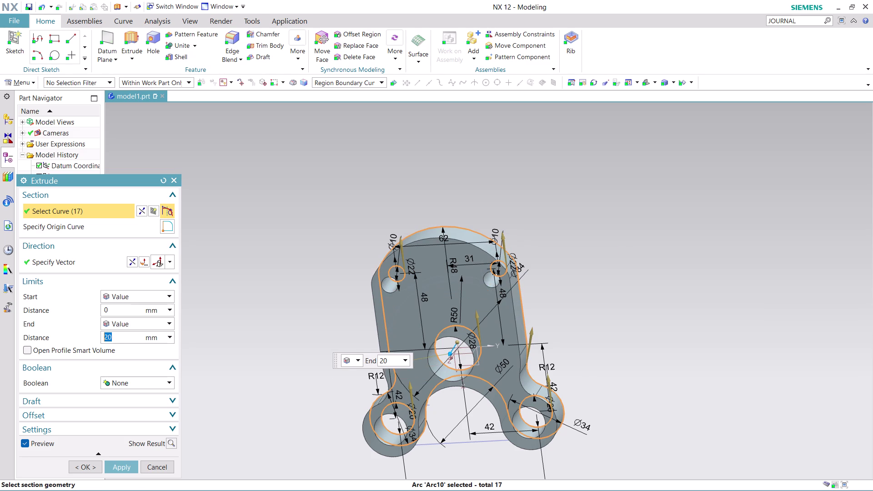
click(124, 469)
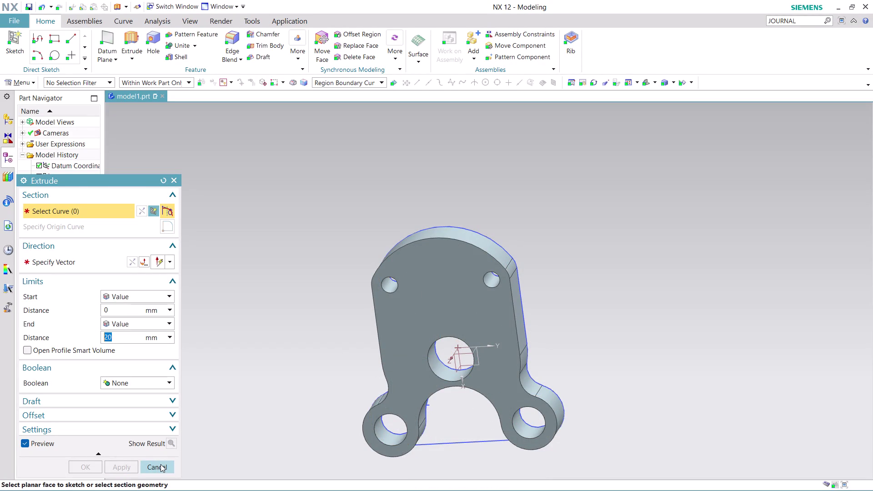
Close the Extrude dialog and orbit around the new Extrude (2) bracket plate.
click(161, 464)
scroll(down, 3)
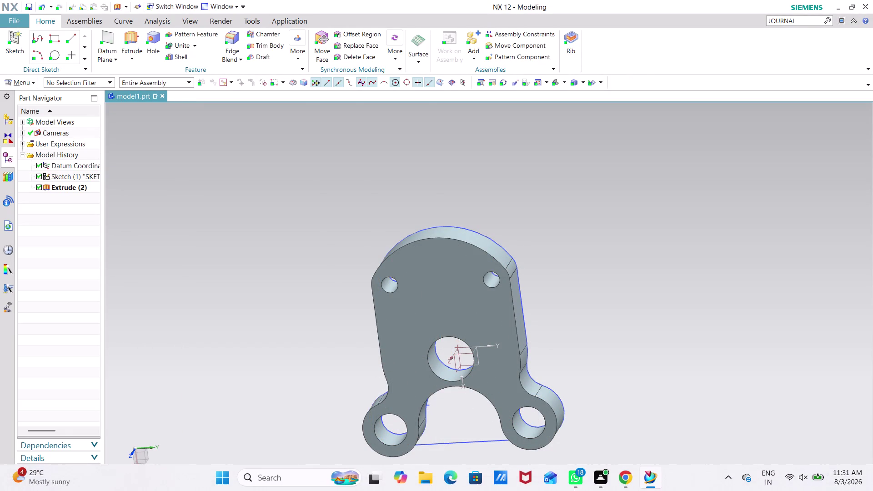
scroll(down, 3)
scroll(up, 3)
scroll(down, 3)
middle_drag(623, 384, 583, 364)
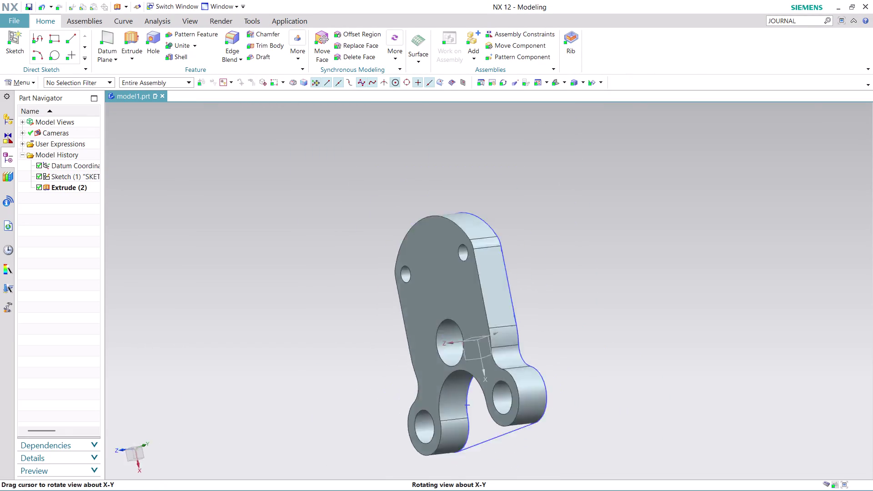
middle_drag(583, 364, 593, 246)
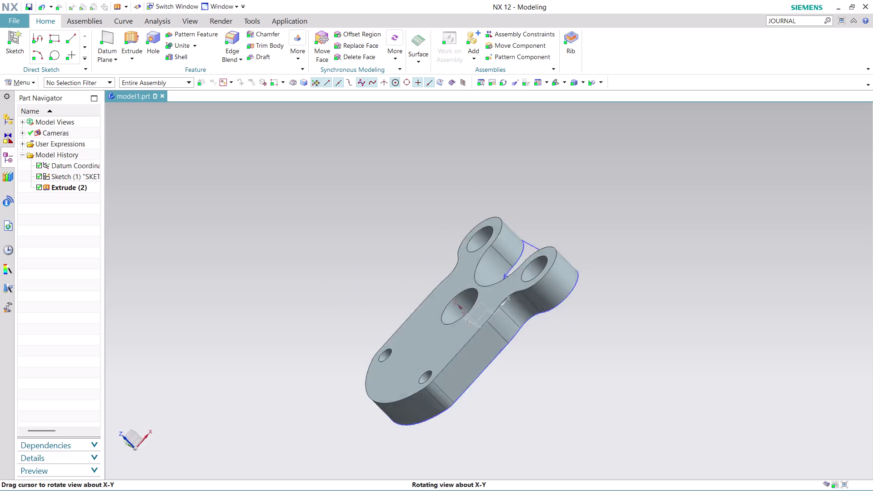
middle_drag(593, 247, 505, 232)
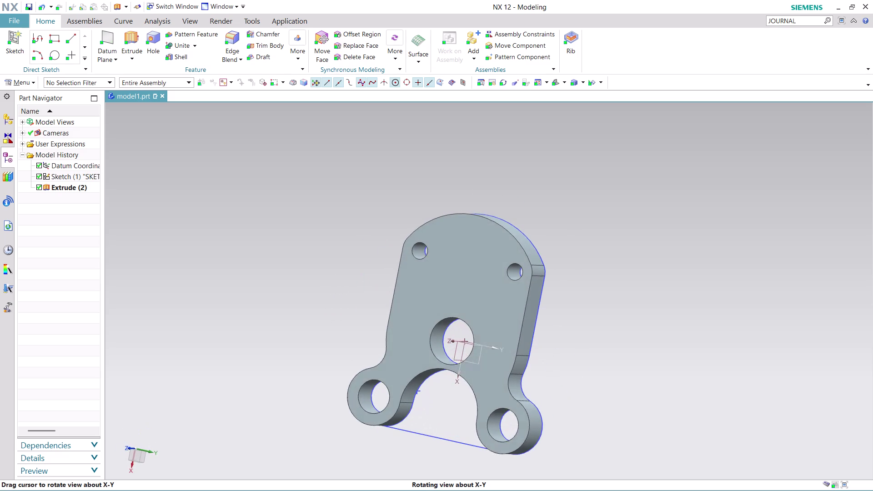
middle_drag(504, 233, 517, 230)
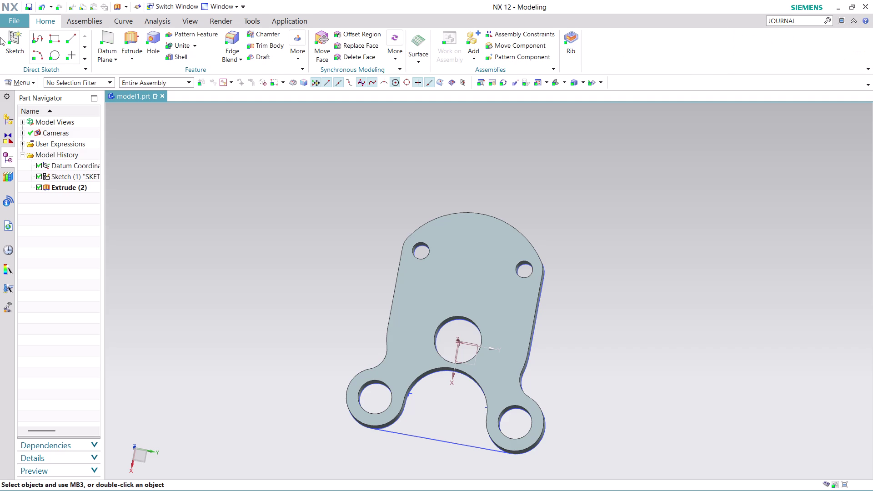
Search the Command Finder for JOURNAL.
click(14, 20)
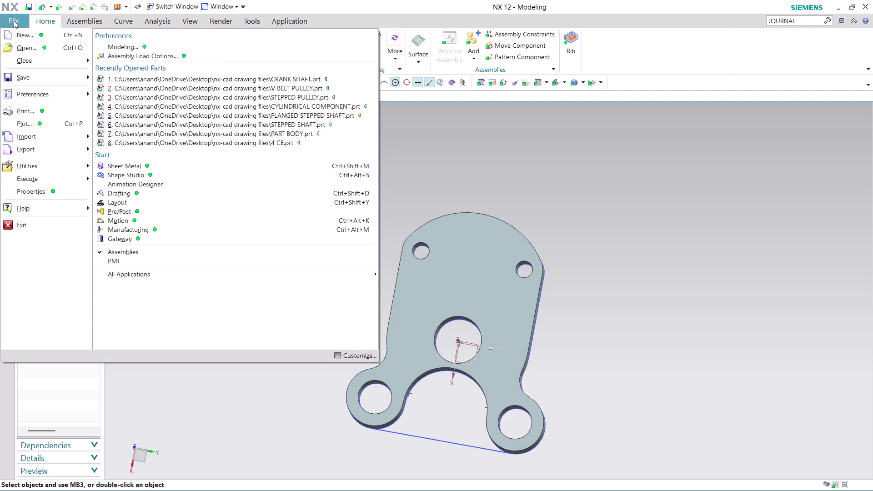
click(512, 145)
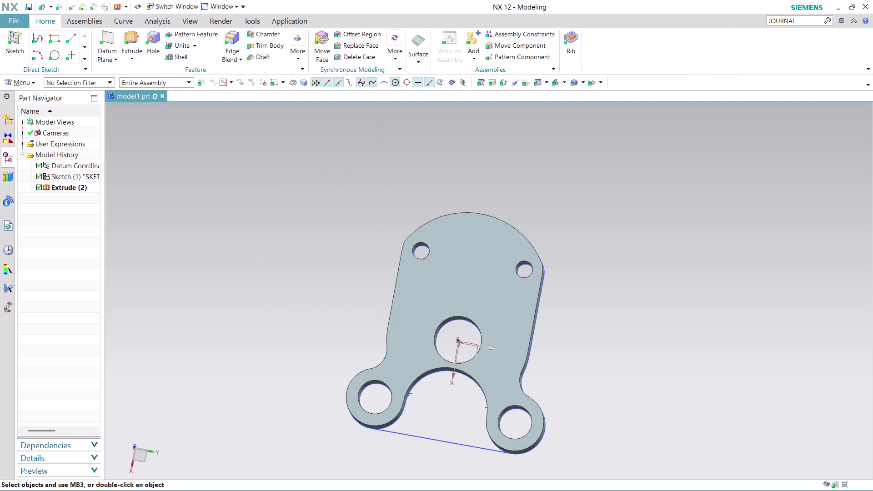
drag(805, 20, 718, 23)
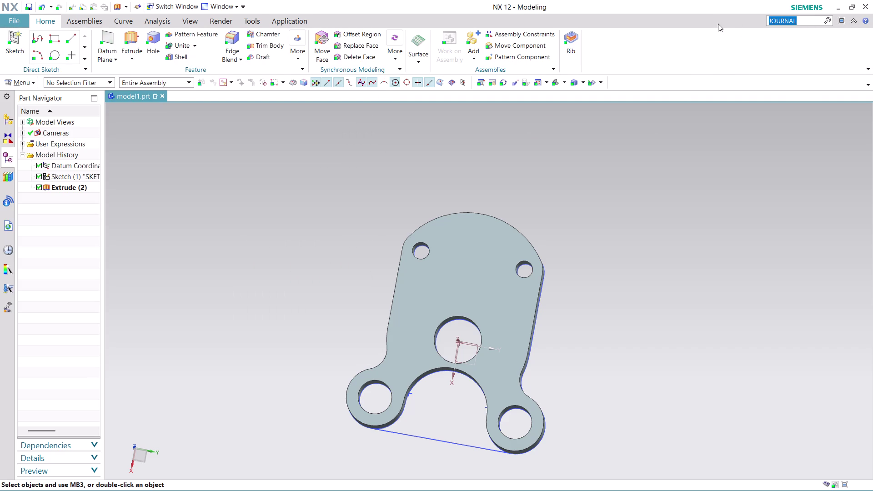
key(Return)
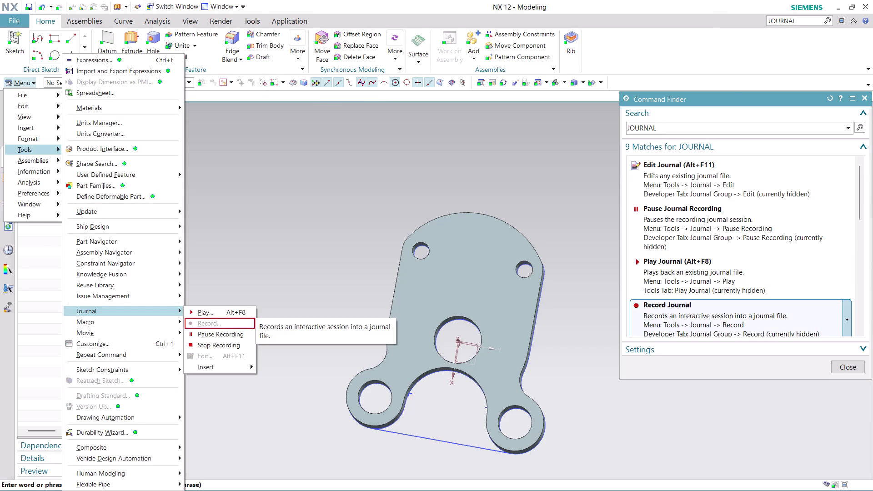
Run Stop Journal Recording from the results and close the Command Finder.
scroll(down, 3)
scroll(down, 3)
scroll(down, 3)
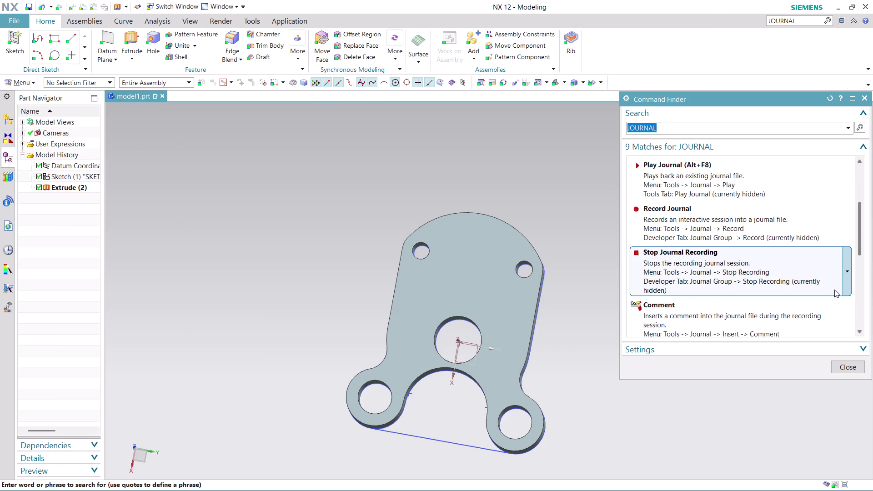
click(746, 283)
click(746, 283)
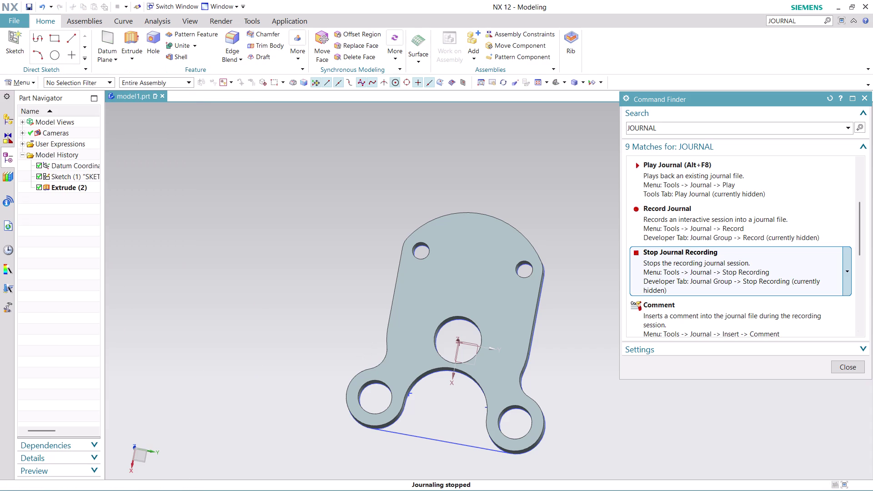
click(746, 283)
click(855, 364)
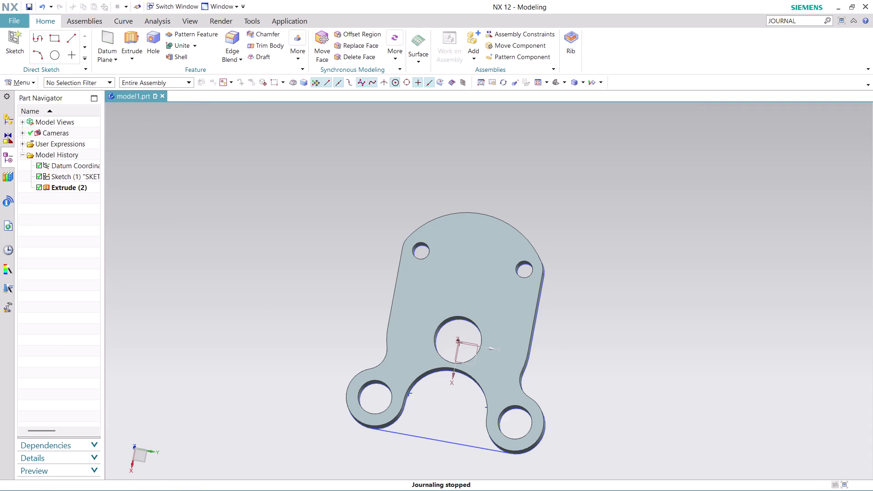
click(14, 21)
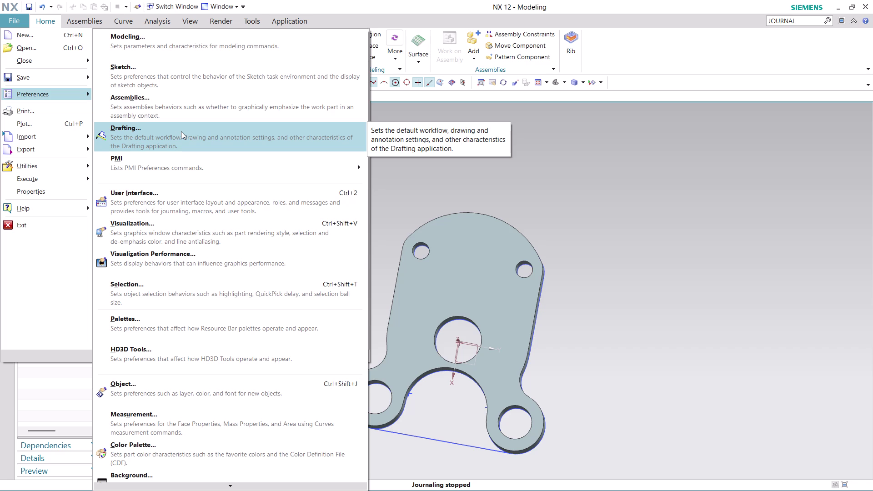
Open and close the drafting preferences unchanged, then show the File menu's Start applications list.
click(181, 132)
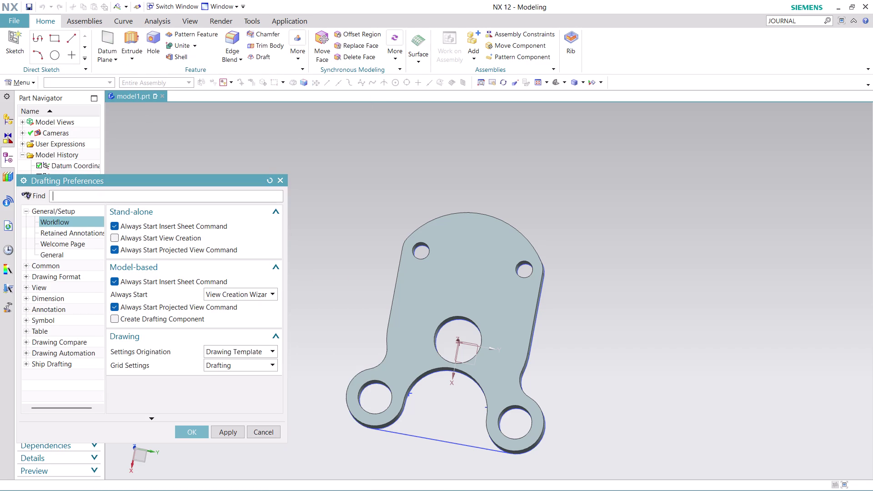
click(282, 178)
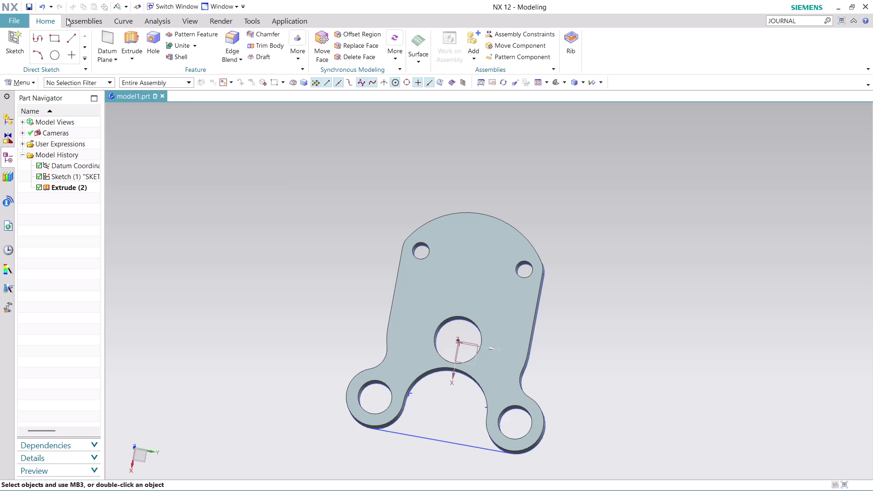
click(18, 19)
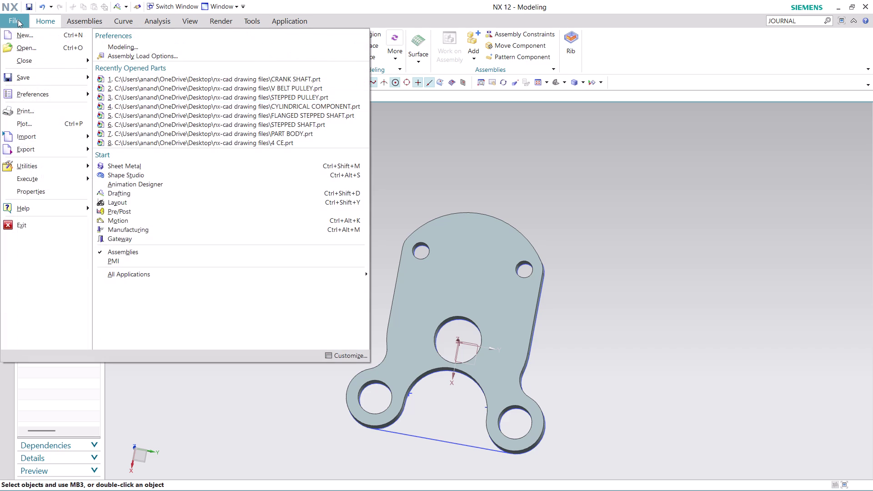
Start the Drafting application and insert a sheet from the A4 - Size template.
click(18, 20)
click(17, 19)
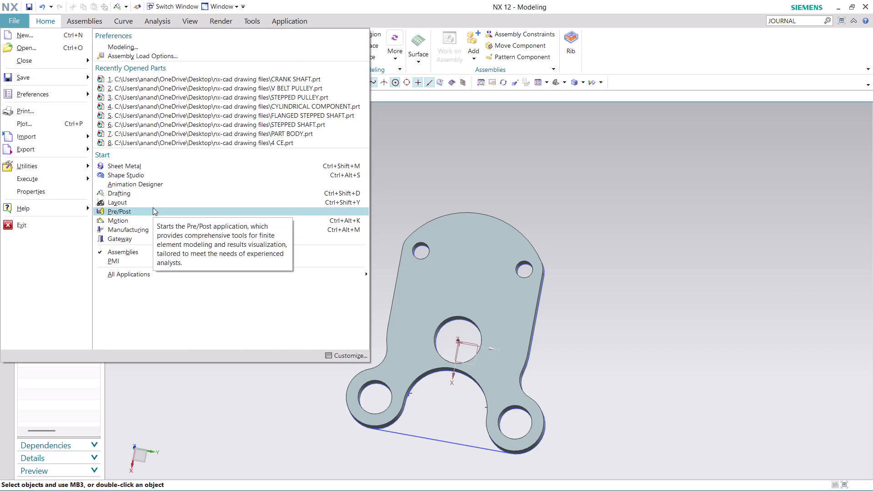
click(152, 192)
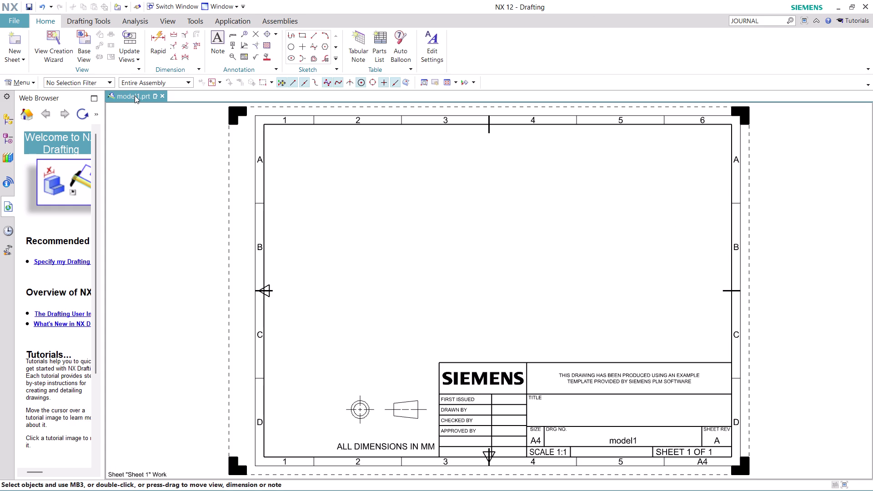
Close the Populate Title Block dialog with all fields blank and select the empty A4 sheet.
click(135, 95)
click(135, 96)
triple_click(135, 96)
click(136, 99)
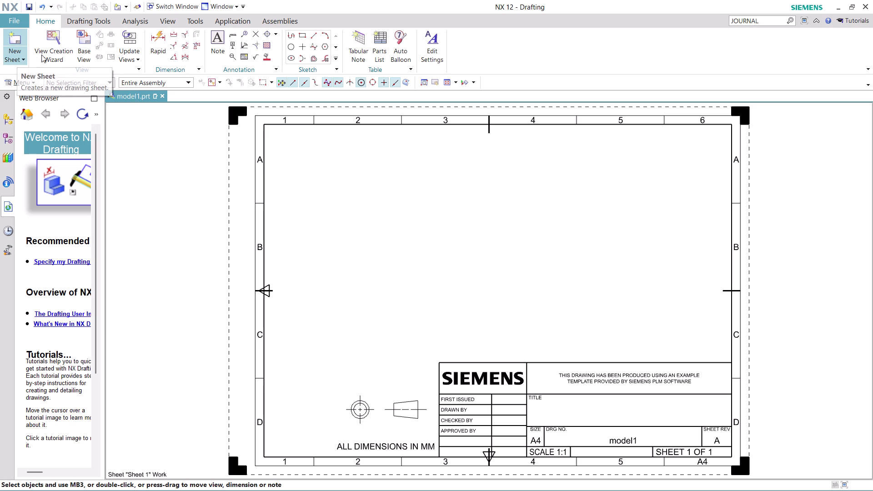
click(51, 51)
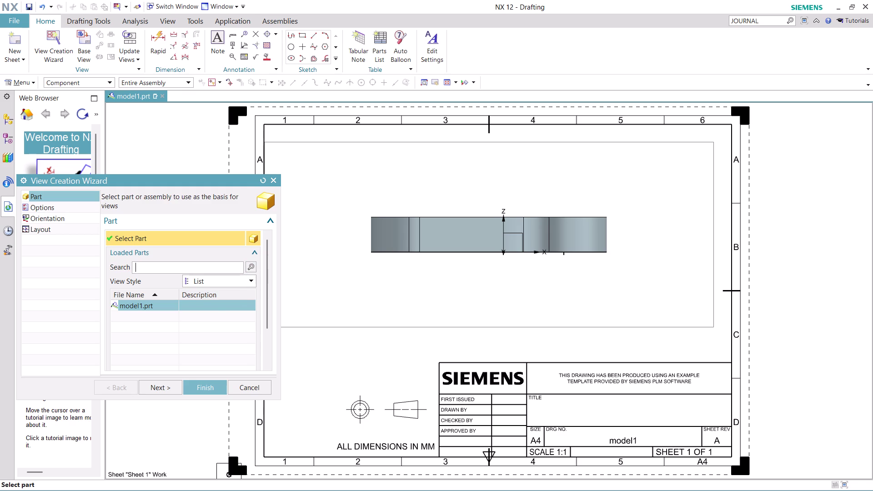
Choose model1.prt and set Isometric as the parent view orientation, then advance to Layout.
click(55, 209)
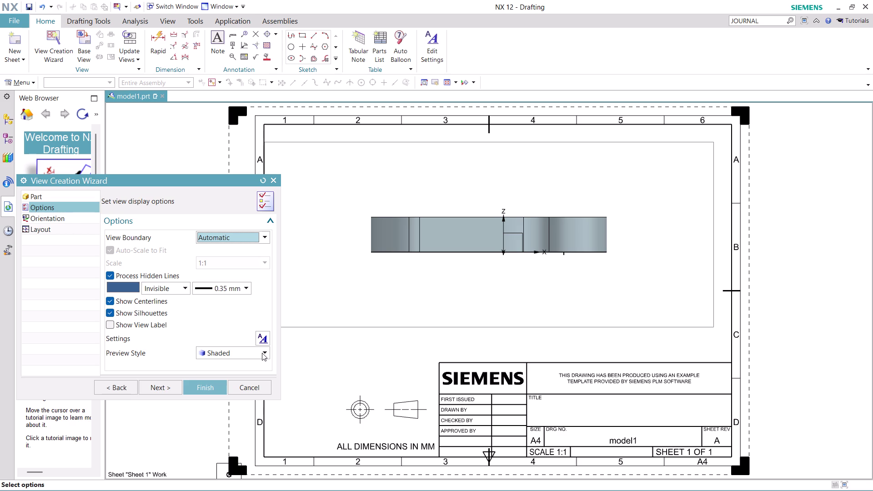
click(58, 218)
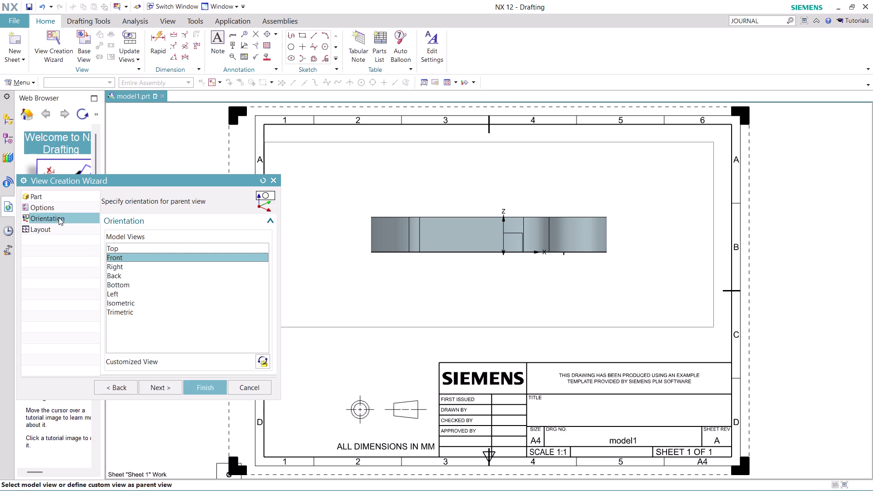
click(129, 282)
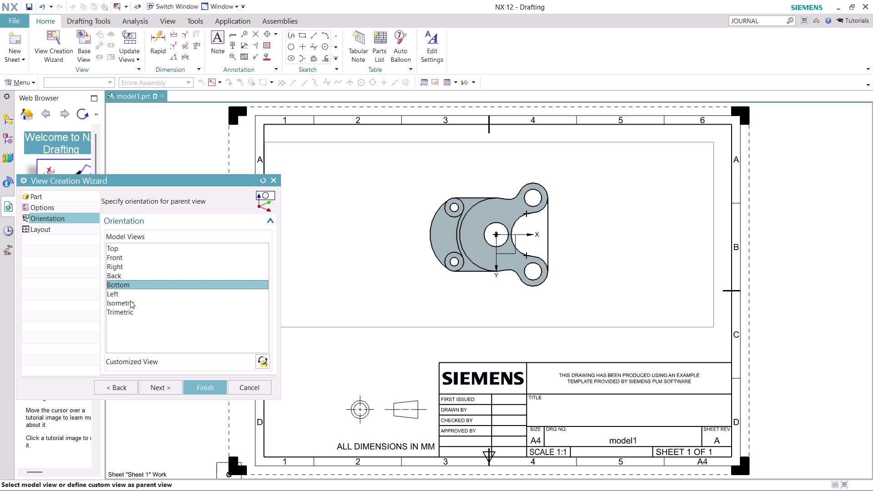
click(130, 300)
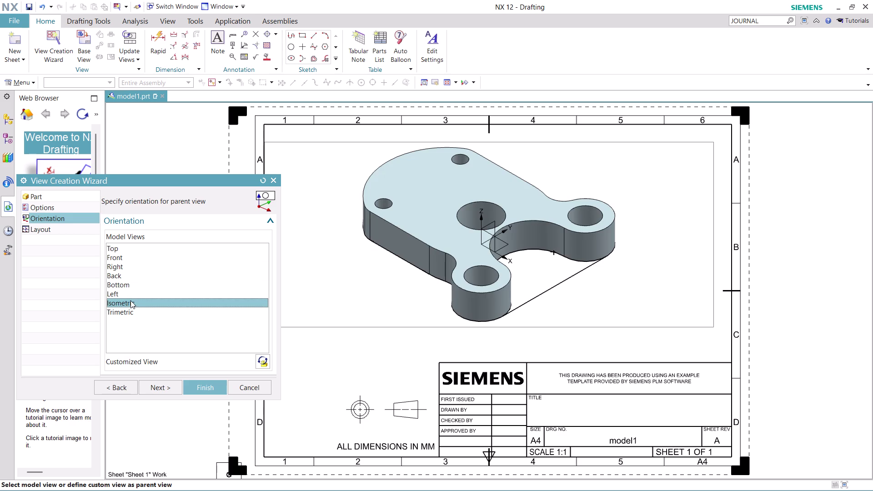
click(163, 385)
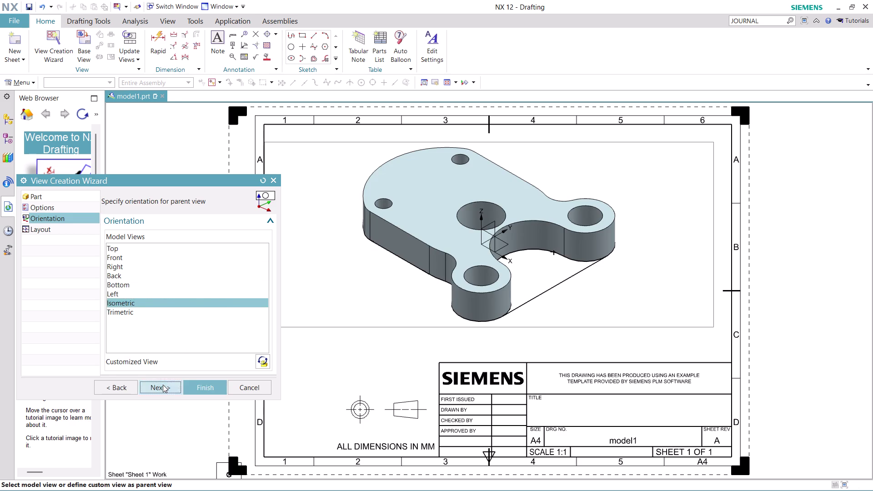
click(146, 270)
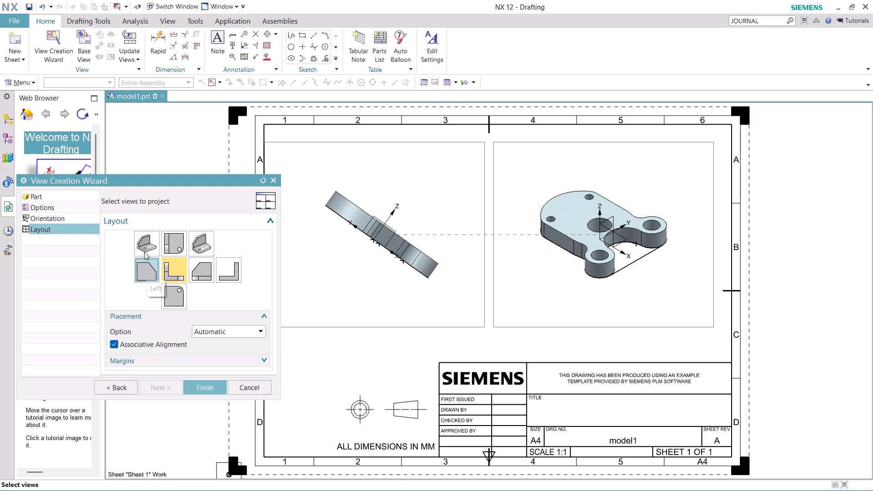
Toggle on projected views above, to the right of and below the isometric parent.
click(144, 240)
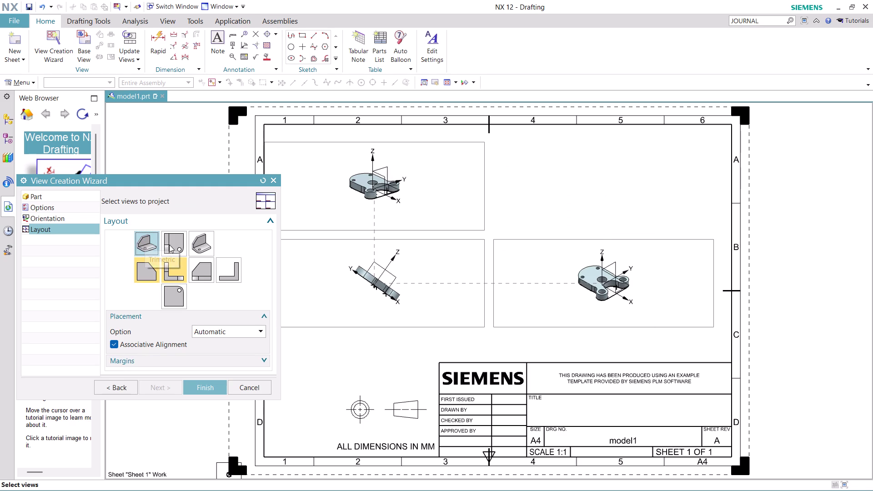
click(178, 243)
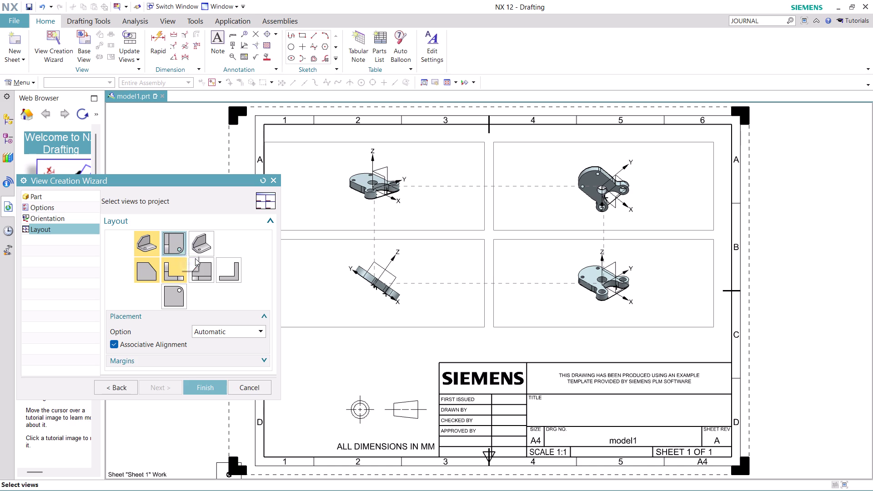
click(204, 269)
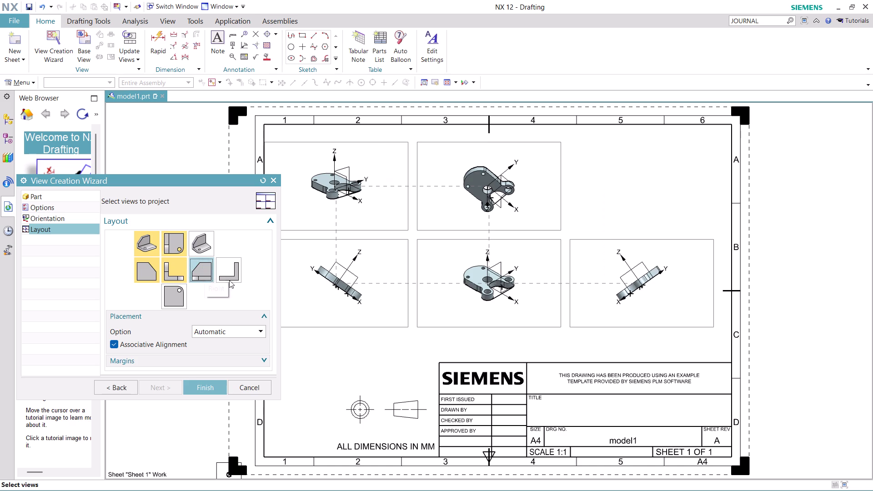
click(232, 271)
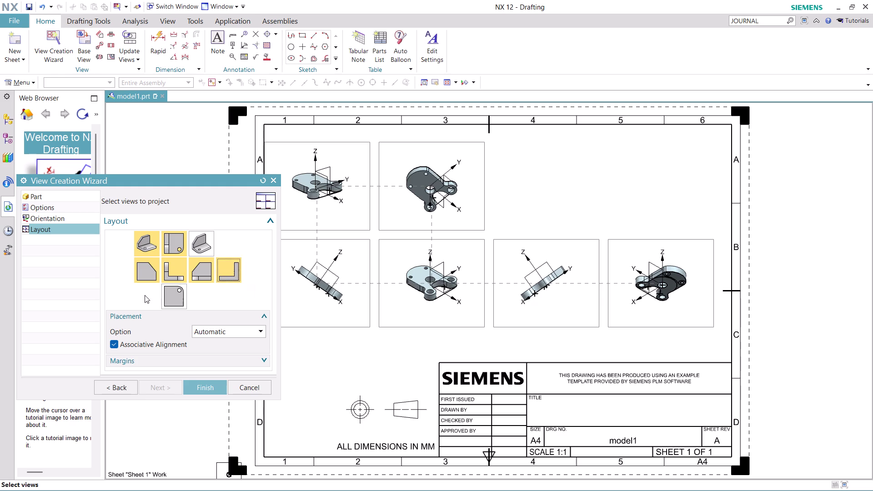
click(176, 297)
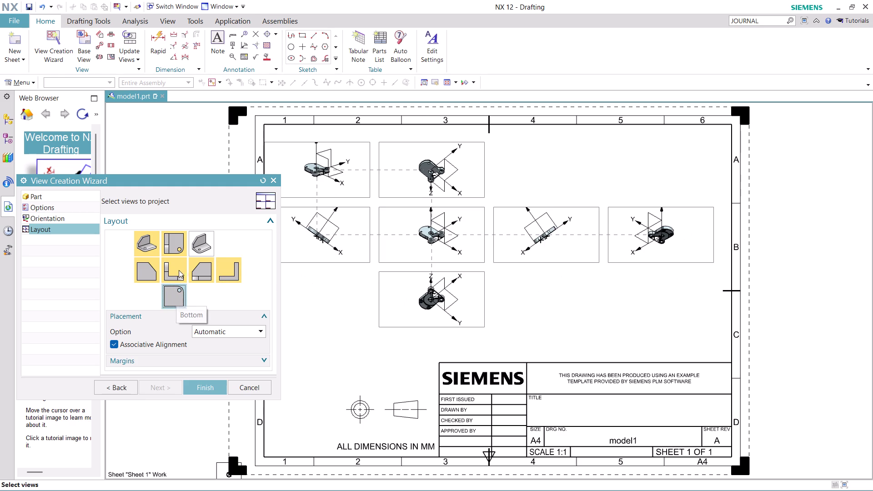
Remove all the projected views, leaving only the isometric parent view.
click(179, 268)
click(174, 243)
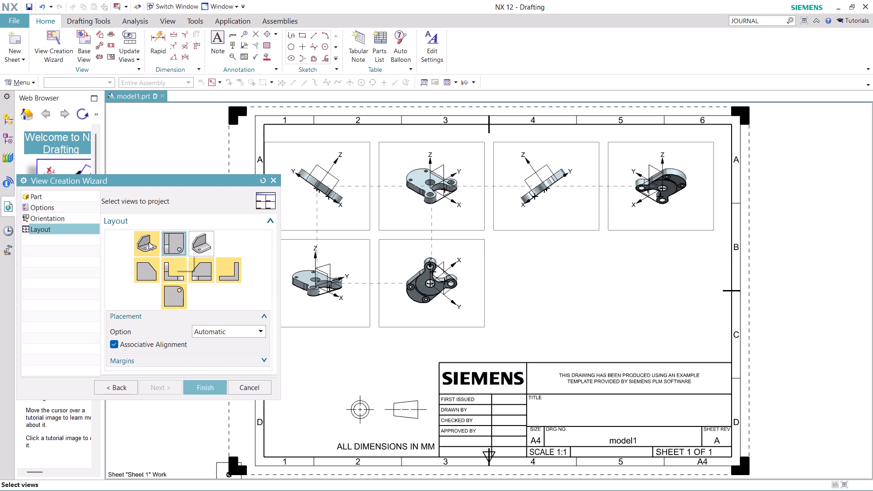
click(148, 242)
click(141, 276)
click(175, 268)
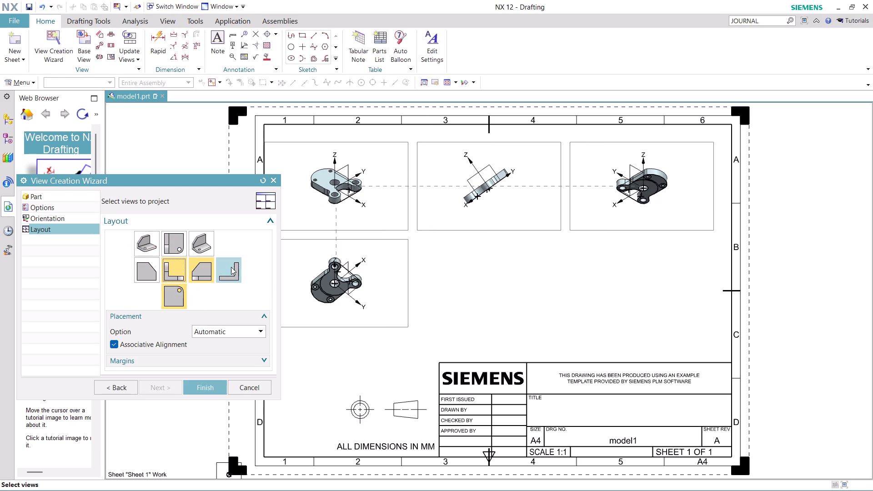
click(179, 285)
click(179, 263)
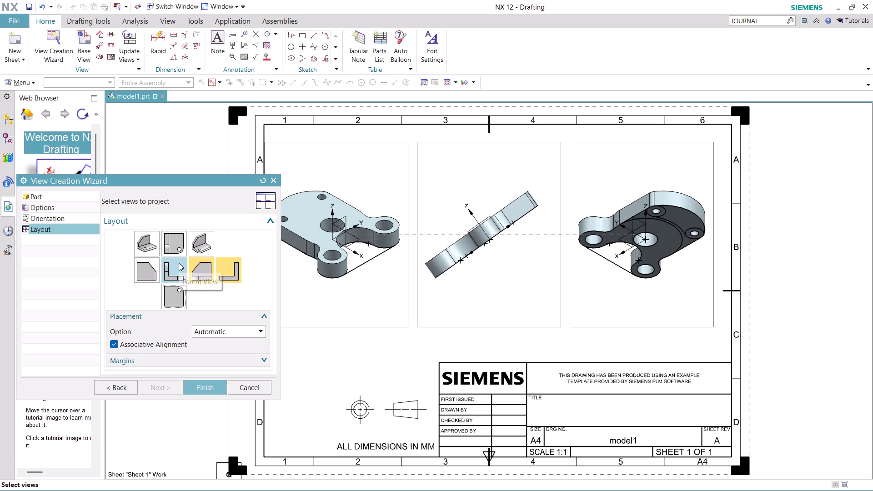
click(222, 274)
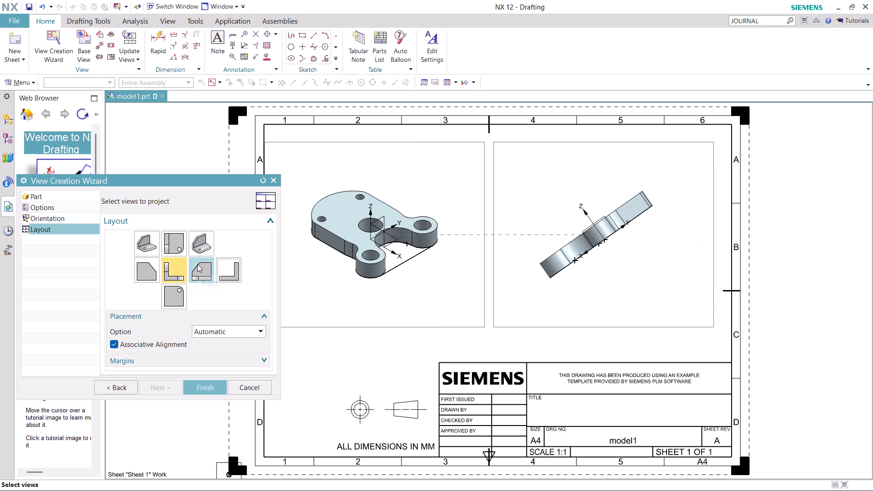
click(197, 264)
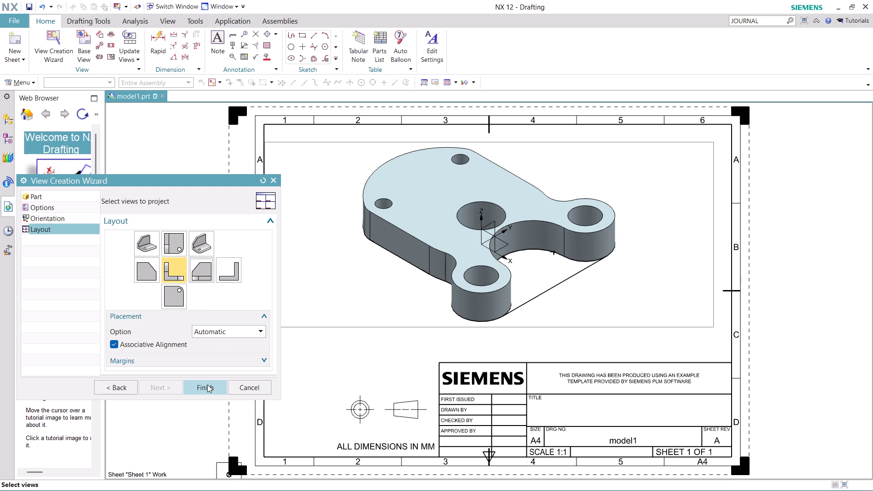
Add the top and left projected views and place all three views on the sheet.
click(144, 274)
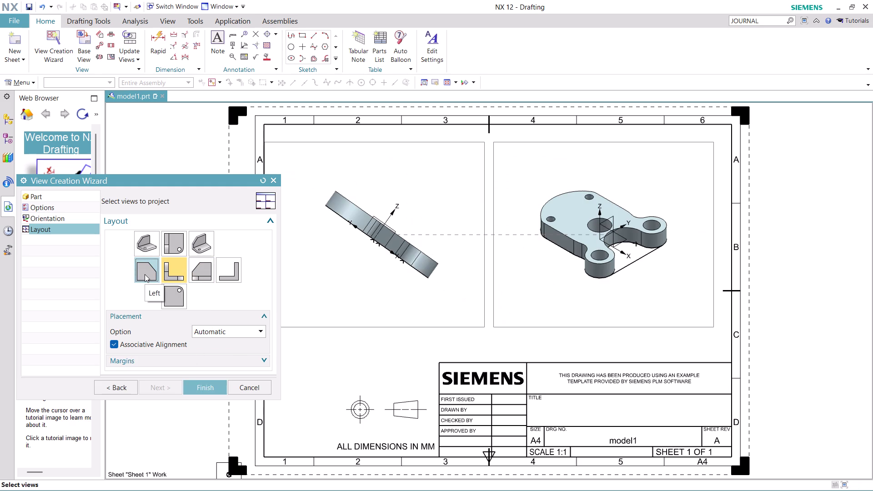
click(150, 247)
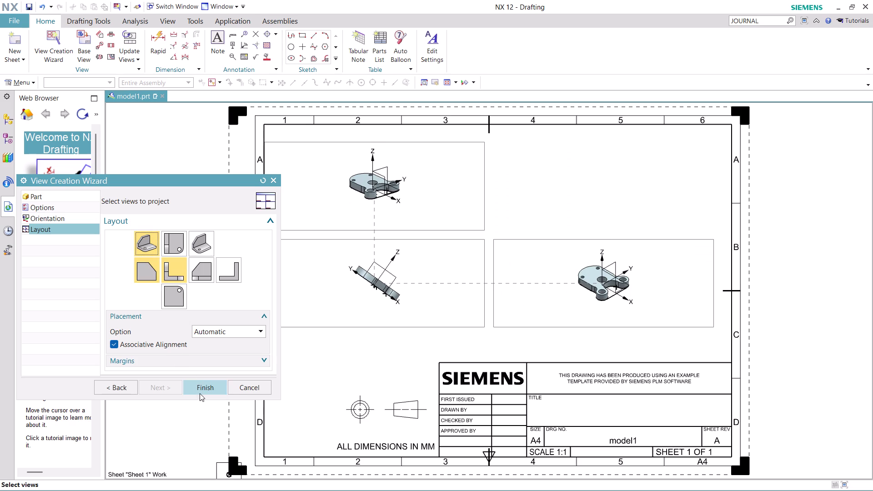
click(209, 385)
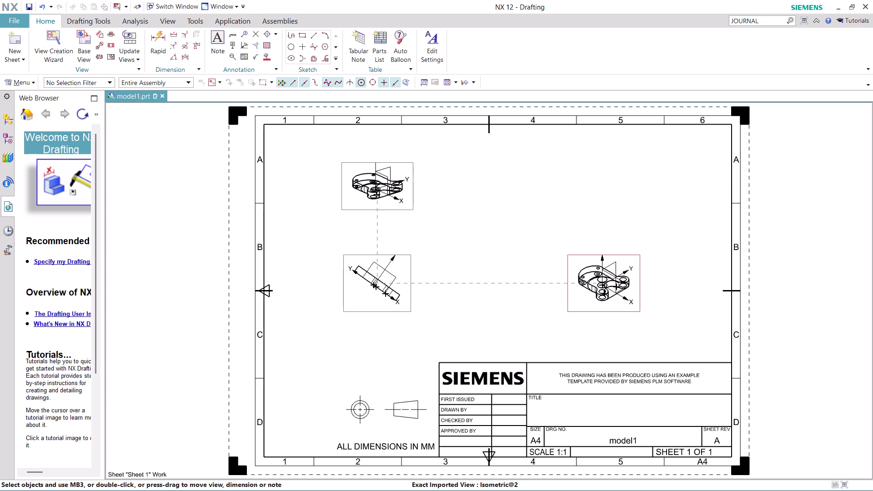
Reposition the right isometric view slightly and open its view settings.
drag(567, 255, 548, 245)
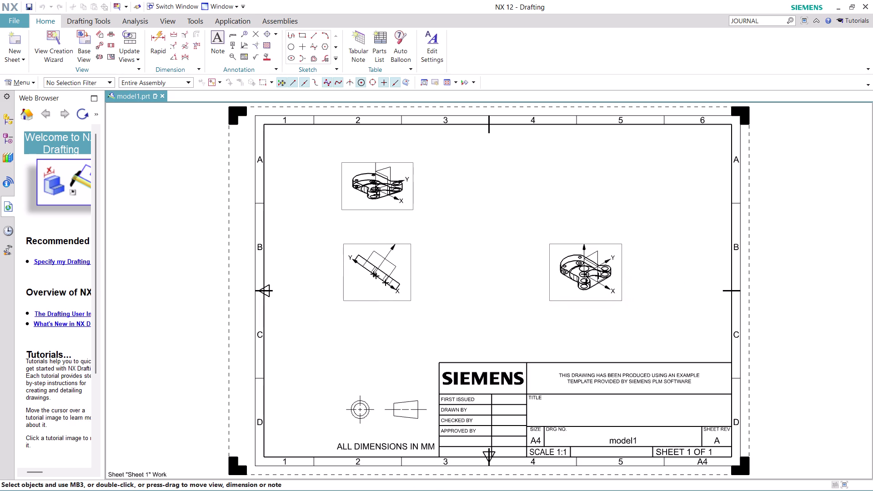
drag(548, 244, 556, 267)
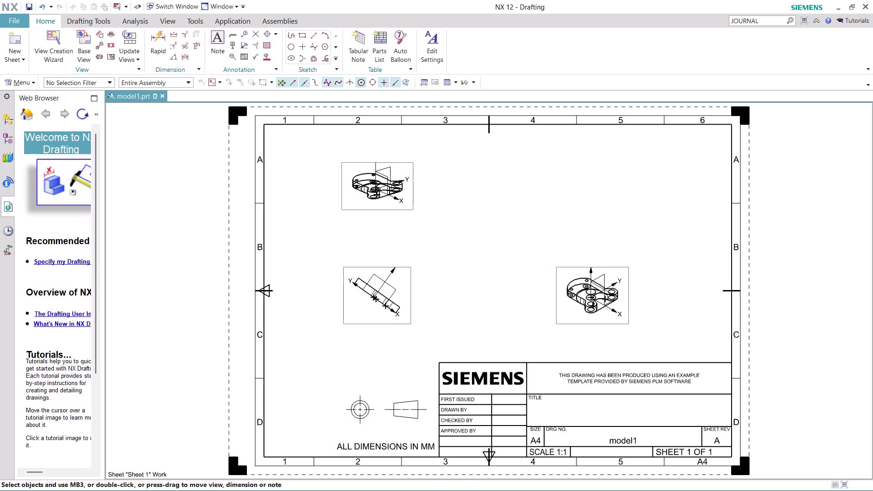
click(586, 270)
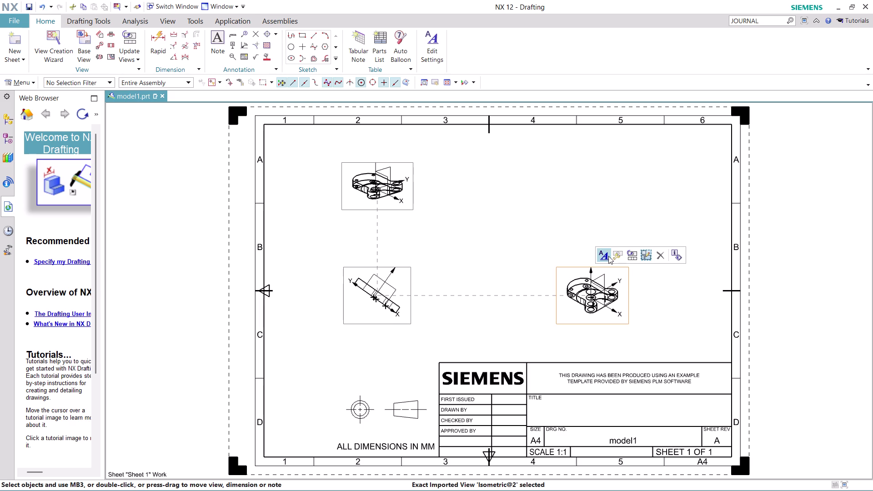
click(604, 258)
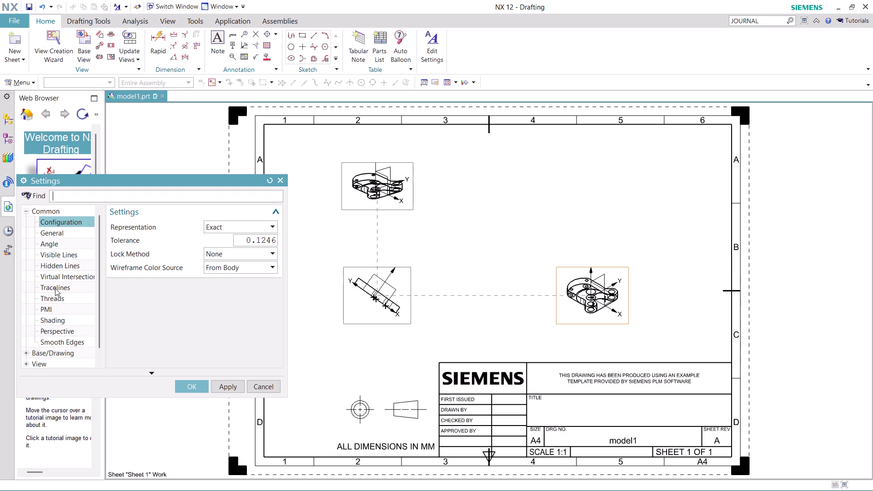
Change the isometric view's Configuration tolerance to 2.0000 and confirm with OK.
click(243, 241)
drag(243, 240, 268, 239)
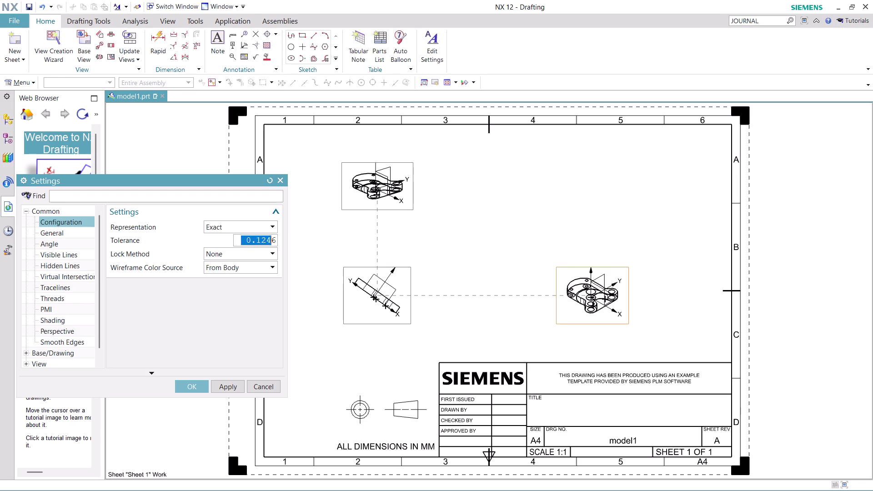
drag(268, 239, 289, 239)
key(2)
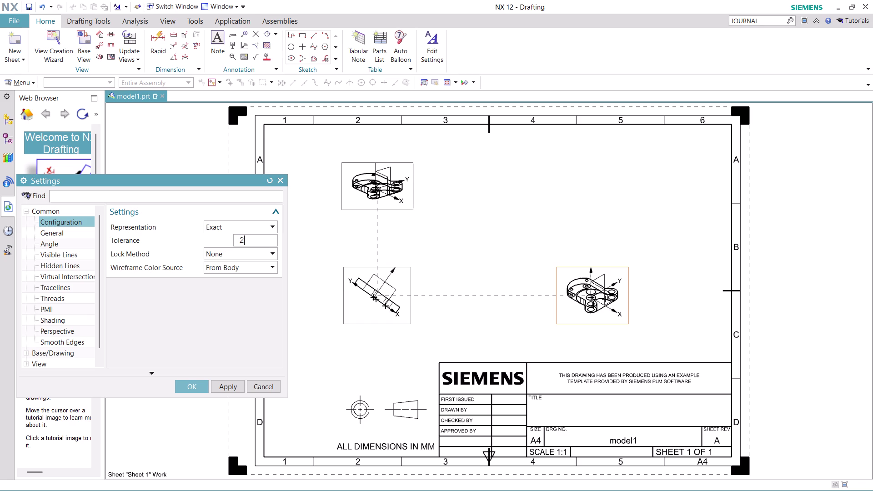
click(227, 385)
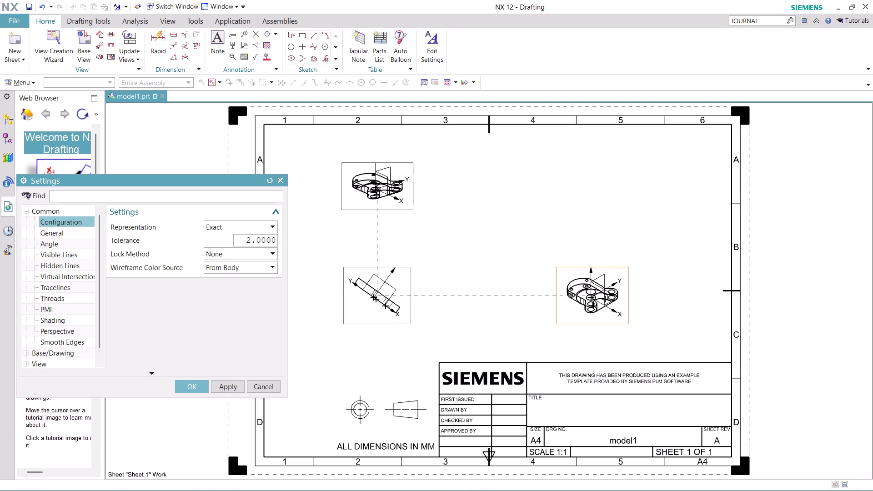
click(263, 385)
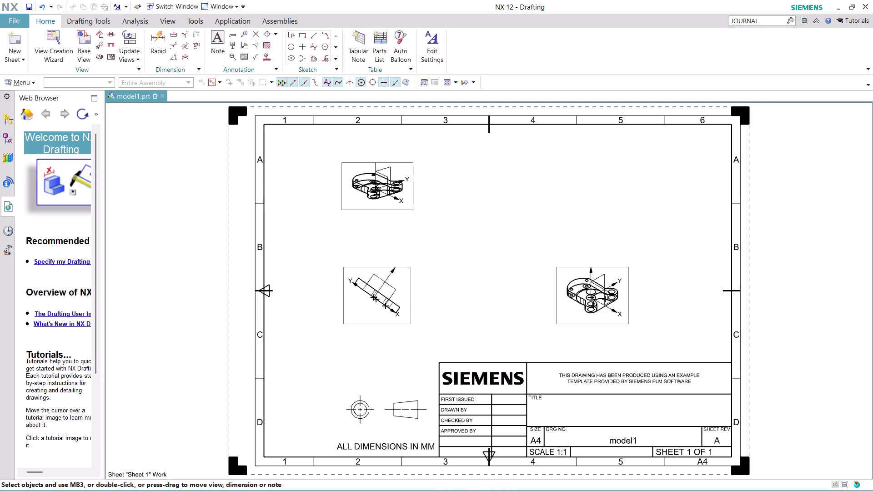
Zoom the sheet and shift the top-left view slightly lower and to the left.
scroll(up, 3)
scroll(up, 3)
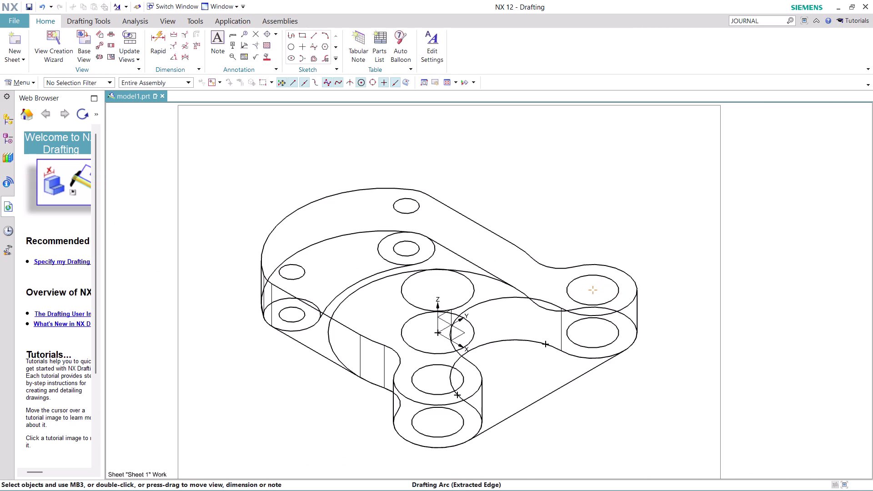
scroll(down, 3)
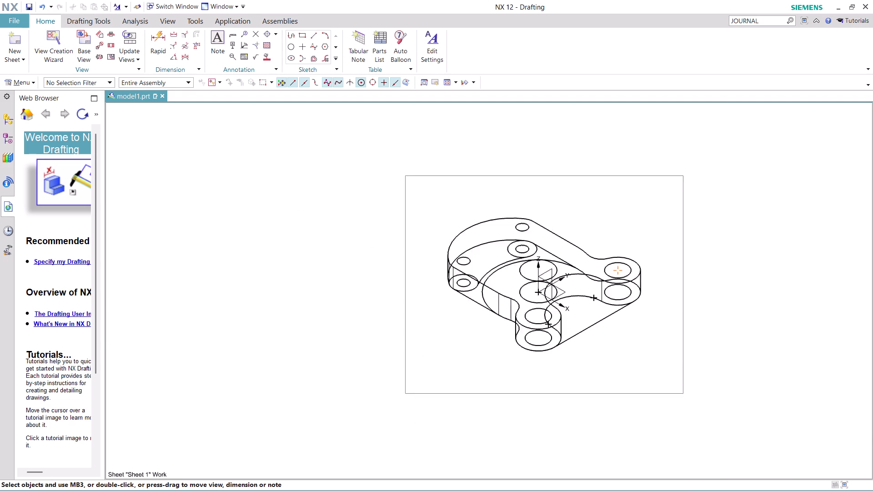
scroll(down, 3)
scroll(down, 3)
scroll(up, 3)
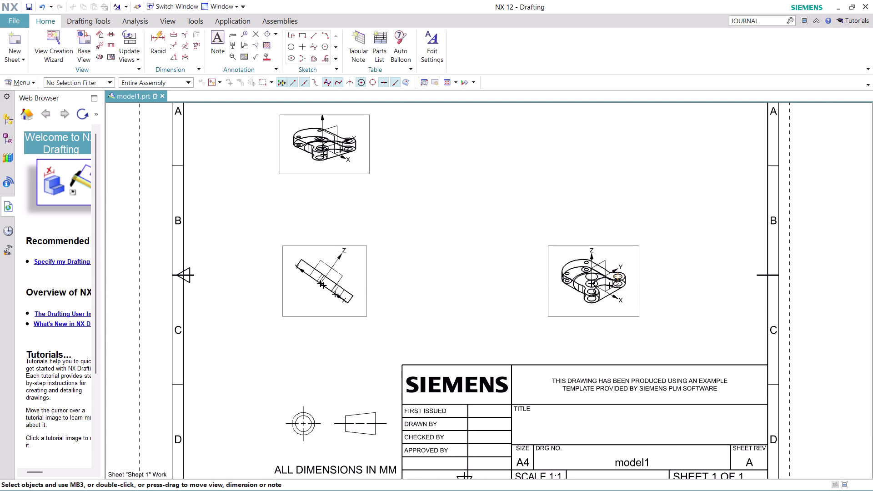
scroll(up, 3)
scroll(up, 3)
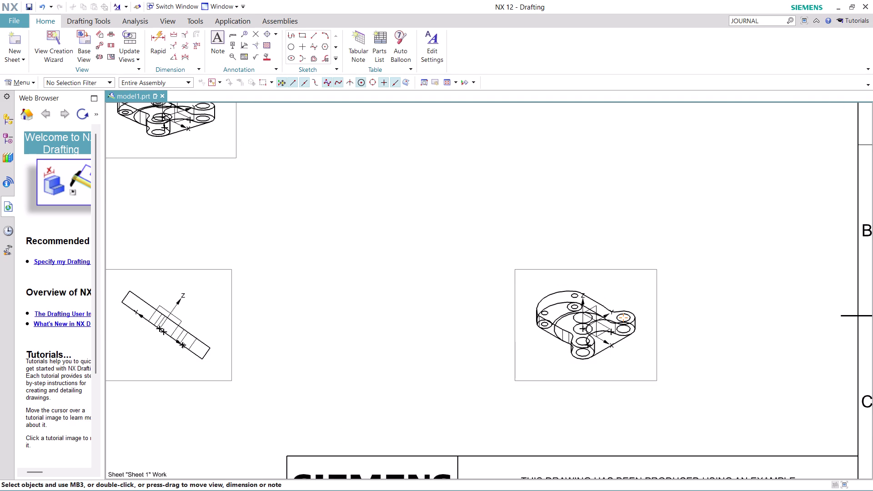
scroll(down, 3)
drag(322, 186, 322, 195)
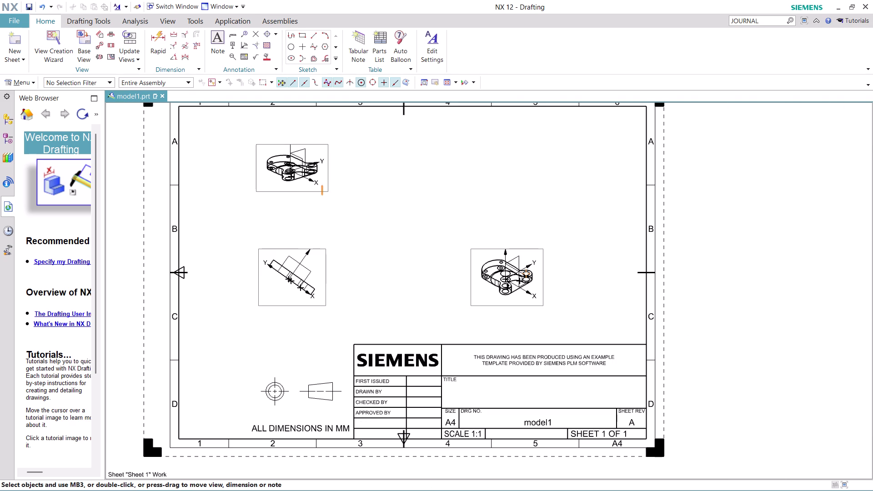
drag(322, 195, 325, 211)
drag(327, 190, 328, 206)
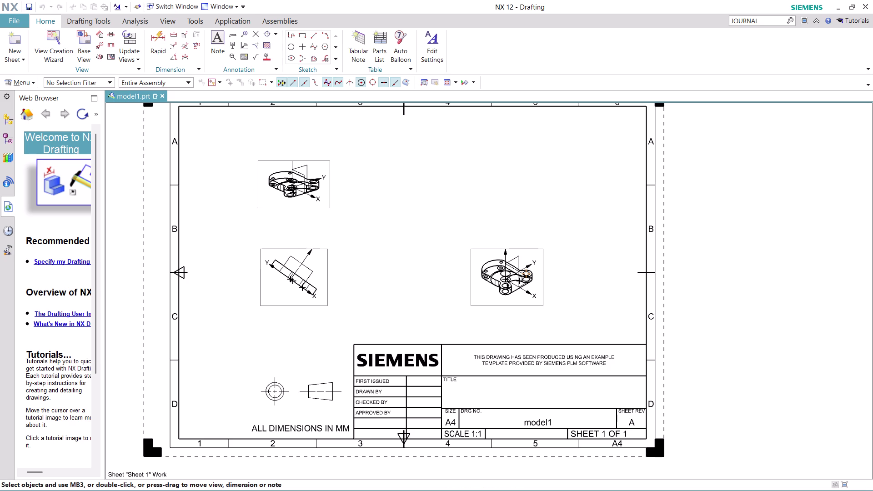
drag(328, 206, 308, 196)
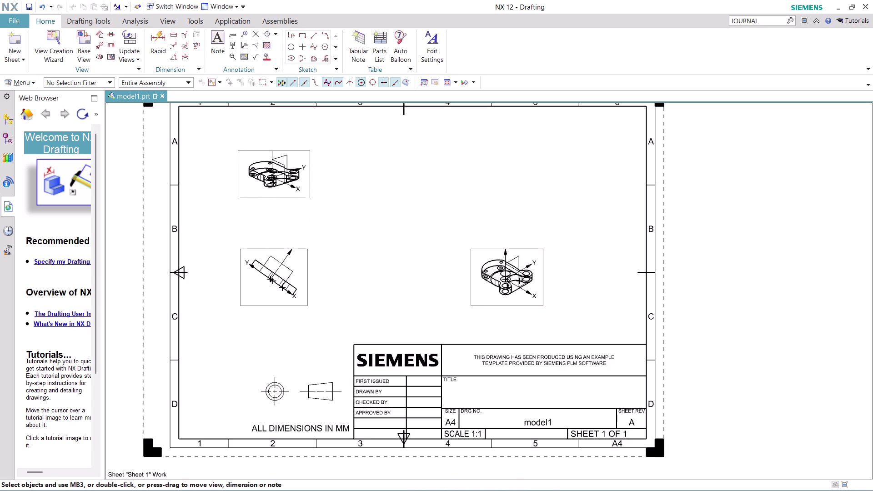
Adjust the middle view and move the right isometric view toward the sheet centre, then select it.
drag(482, 247, 481, 188)
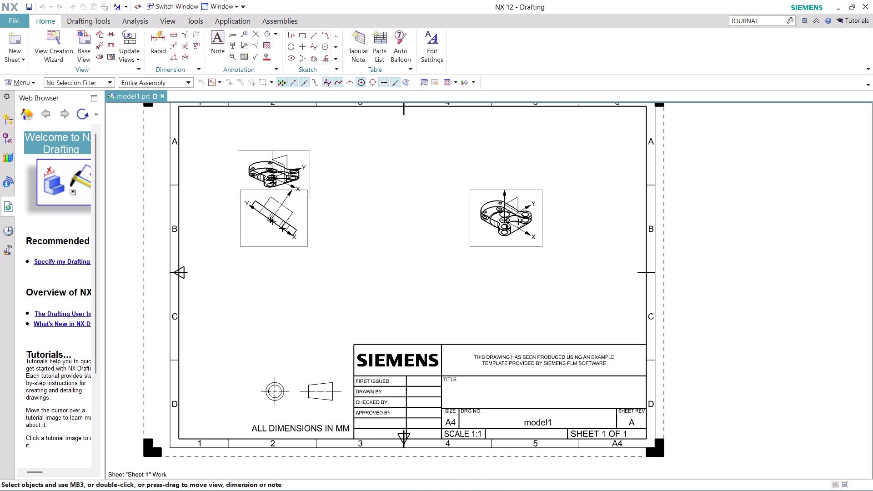
drag(481, 187, 498, 246)
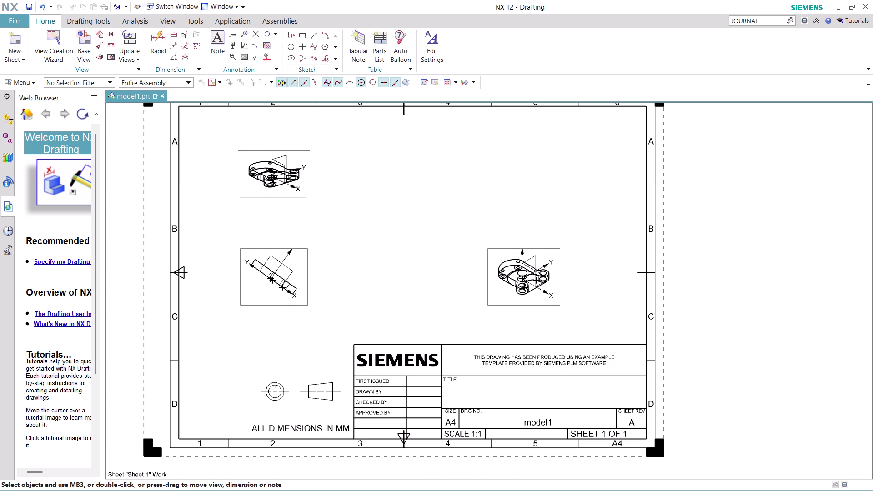
drag(492, 250, 448, 222)
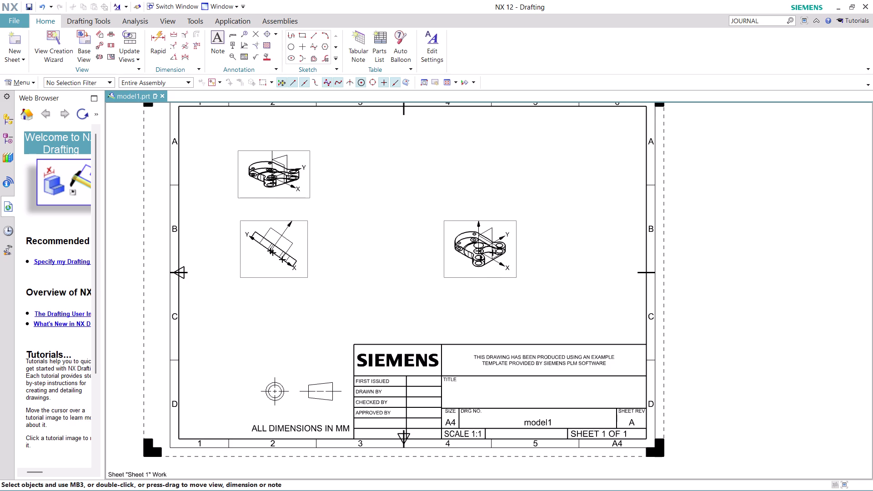
drag(448, 222, 414, 231)
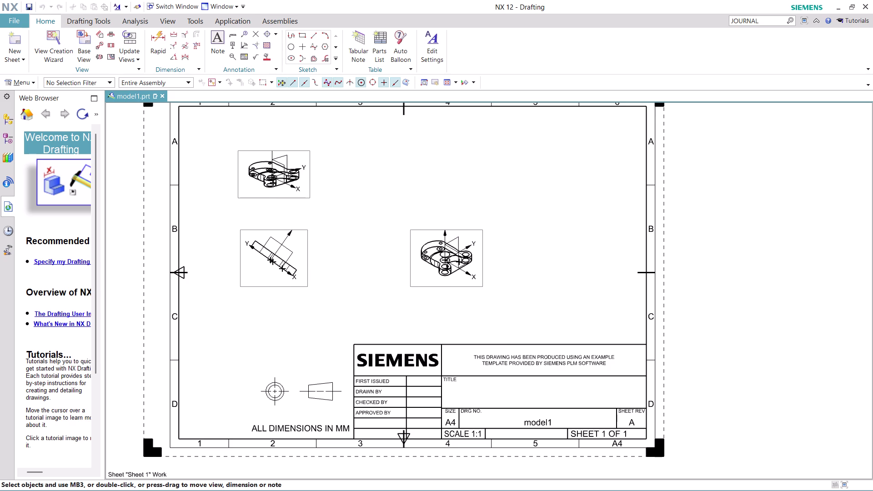
drag(414, 231, 415, 231)
click(423, 236)
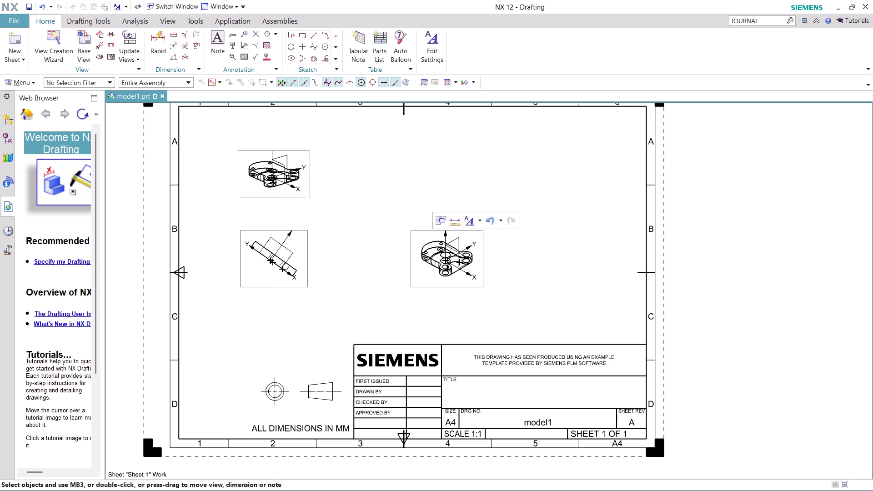
Open and dismiss the selected view's options list, then relaunch the View Creation Wizard.
click(478, 221)
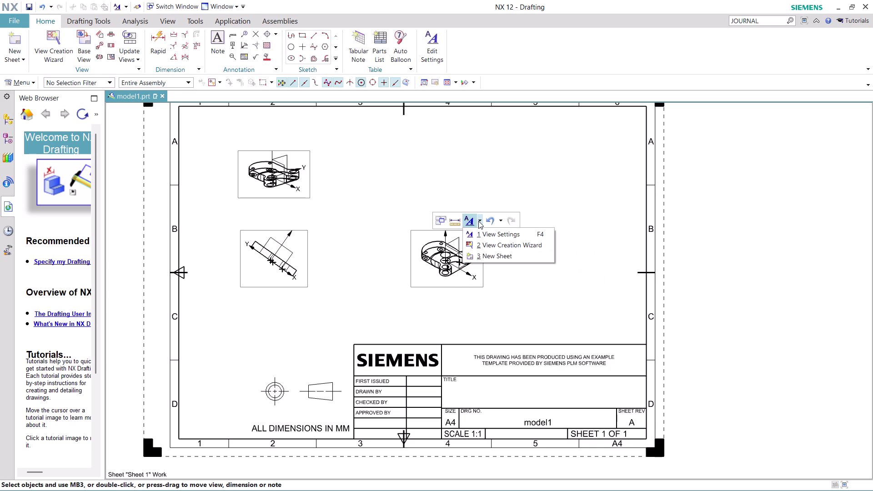
click(479, 220)
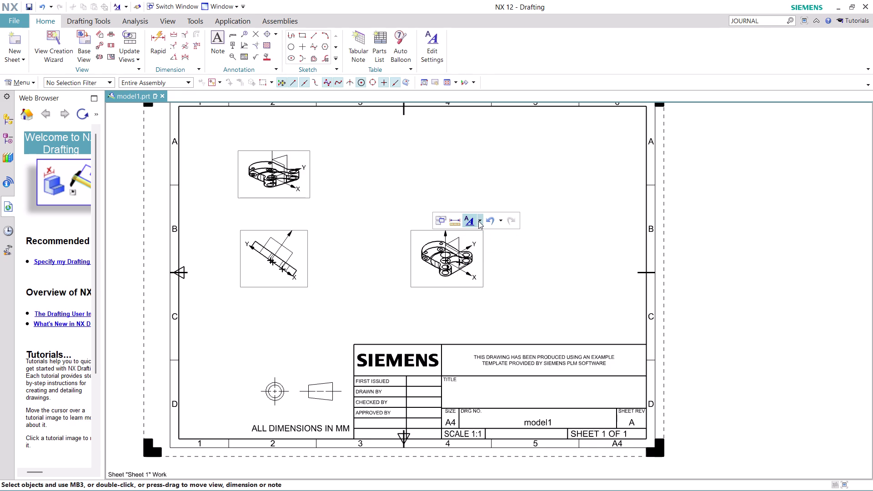
click(498, 249)
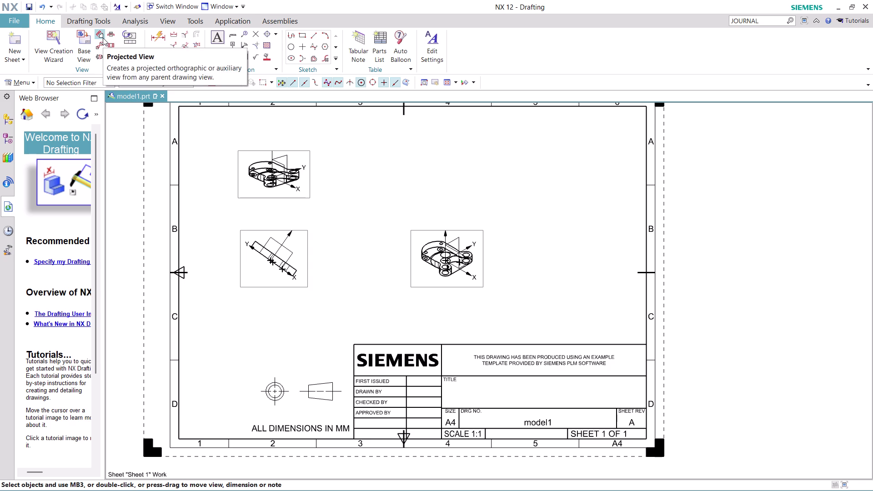
click(59, 52)
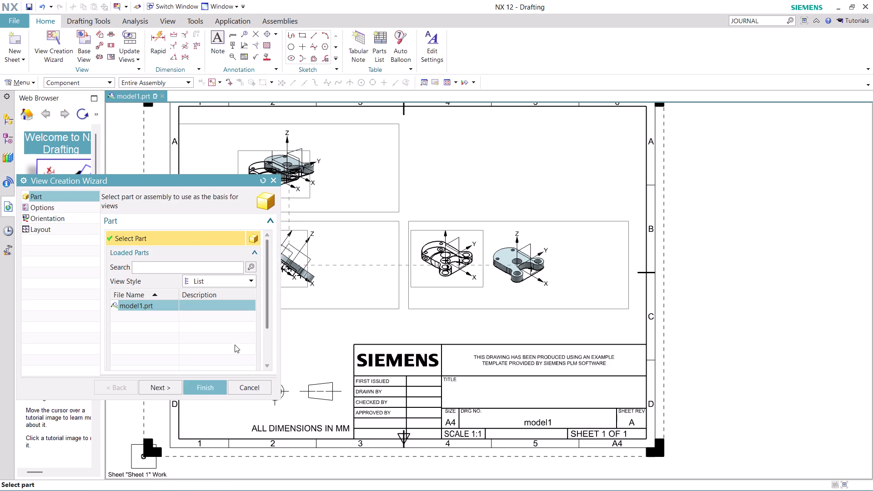
Cancel the new view, clear leftover previews, and nudge the left-column views right and down.
click(208, 389)
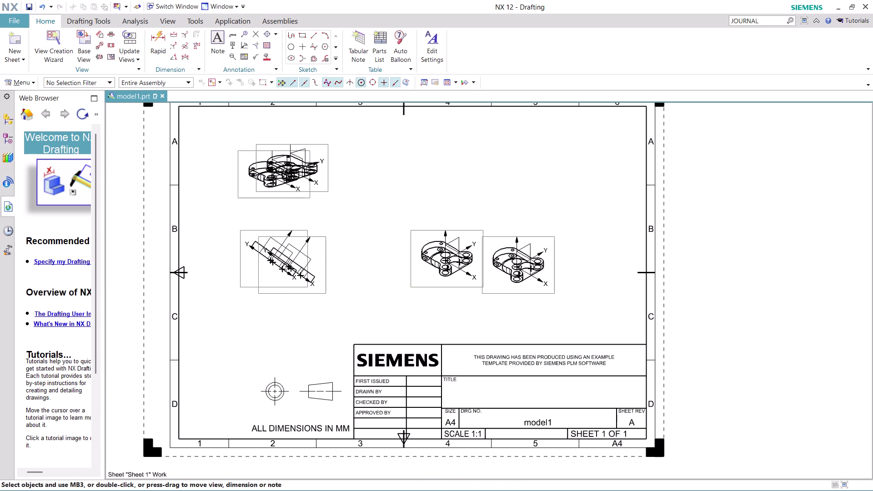
key(ctrl+z)
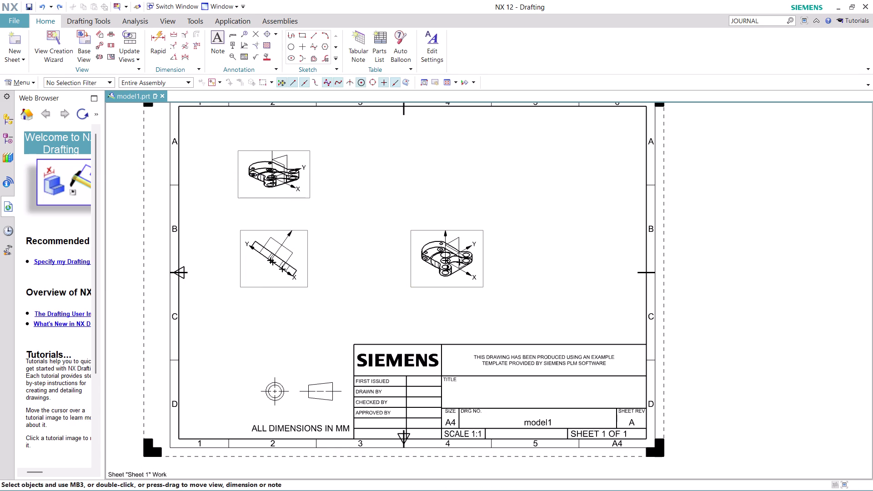
drag(306, 282, 312, 312)
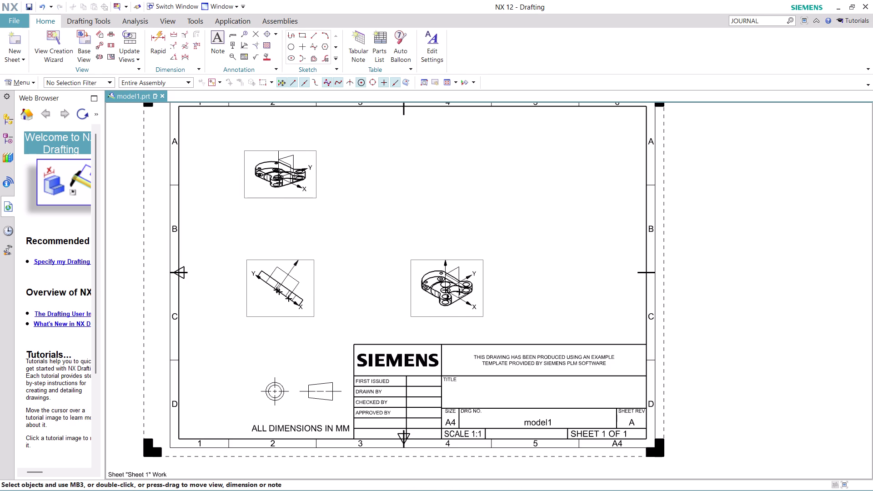
scroll(up, 3)
scroll(up, 3)
scroll(up, 3)
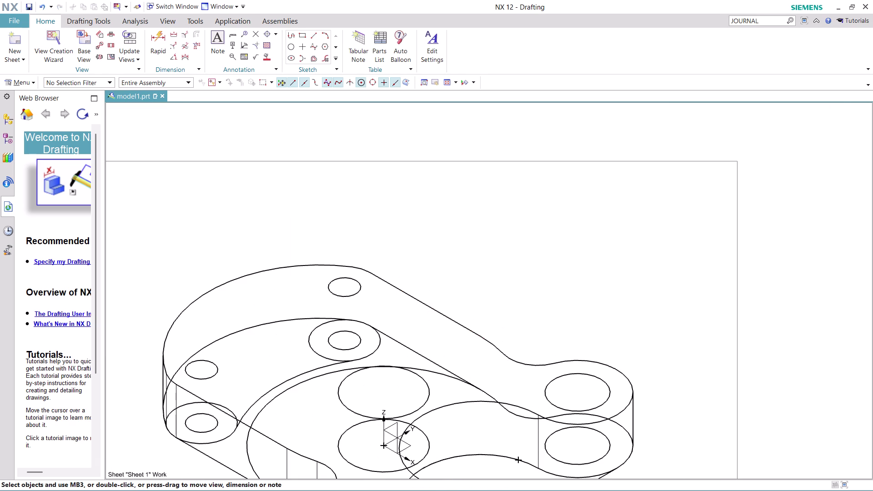
scroll(up, 3)
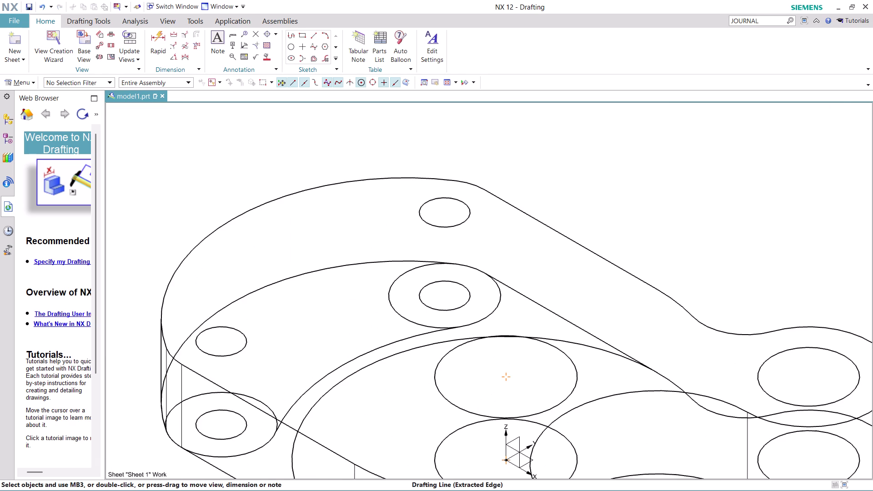
scroll(down, 3)
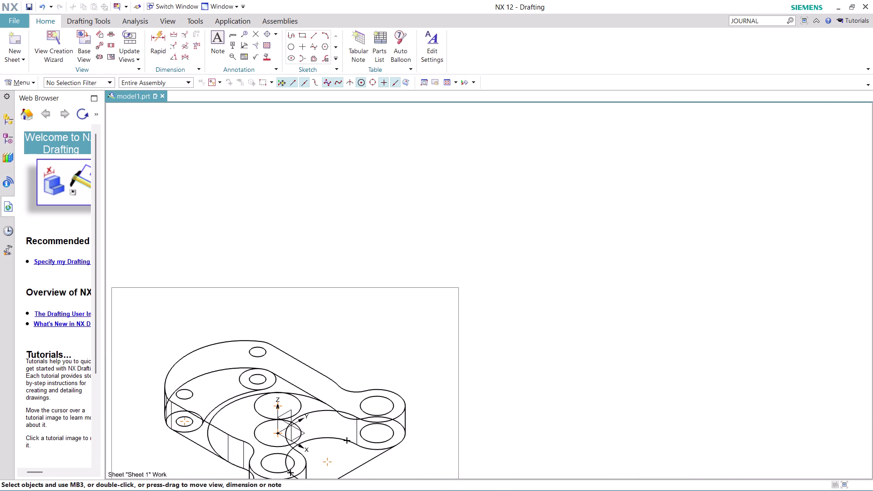